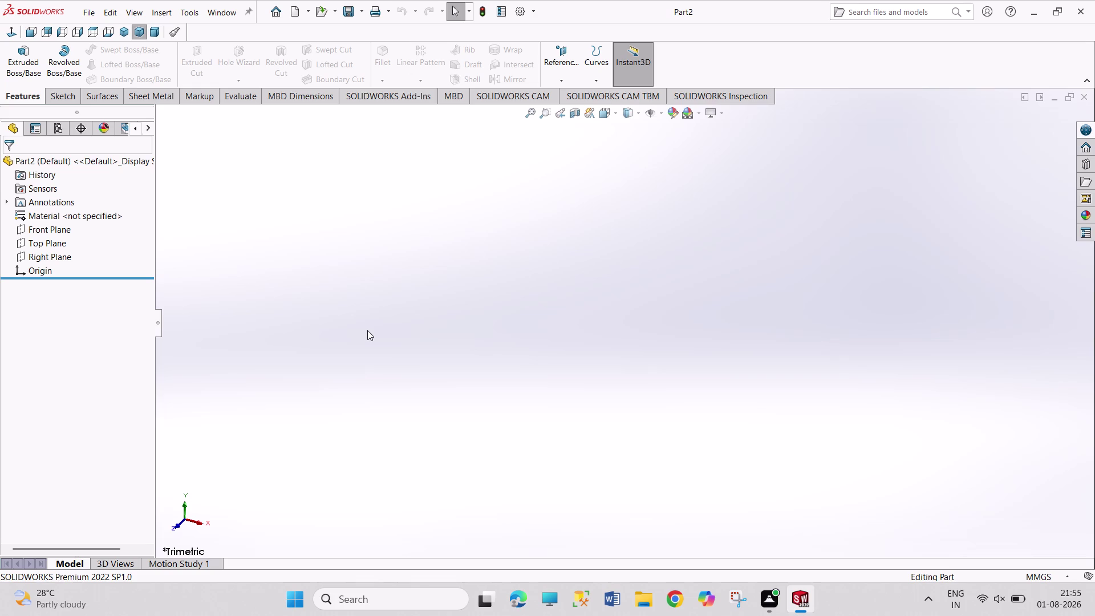
Start a sketch on the Front Plane and draw a centre rectangle at the origin.
click(45, 230)
click(57, 211)
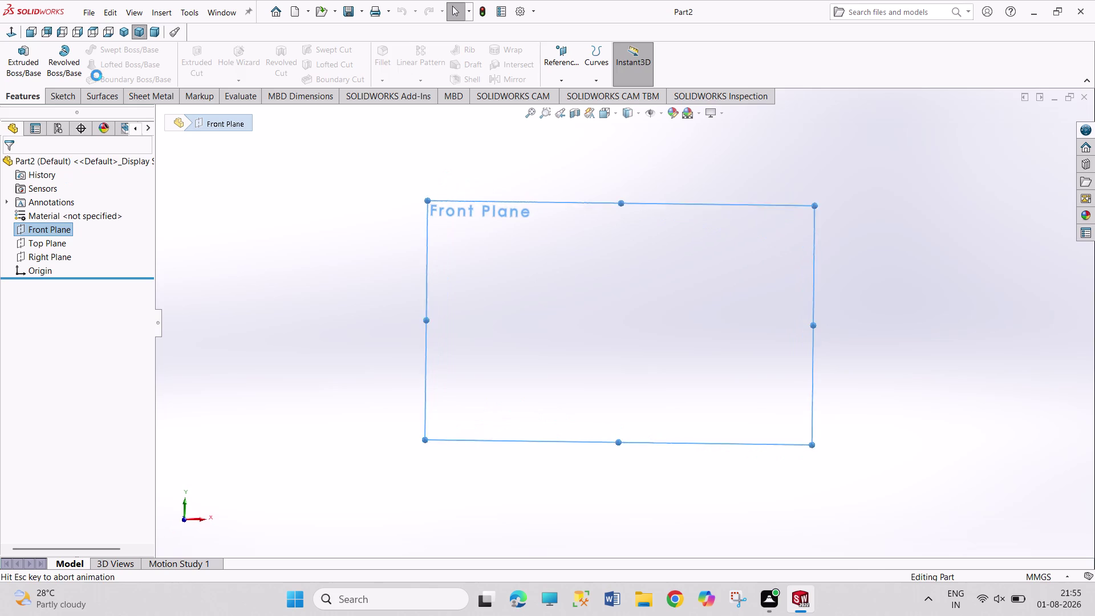
click(105, 65)
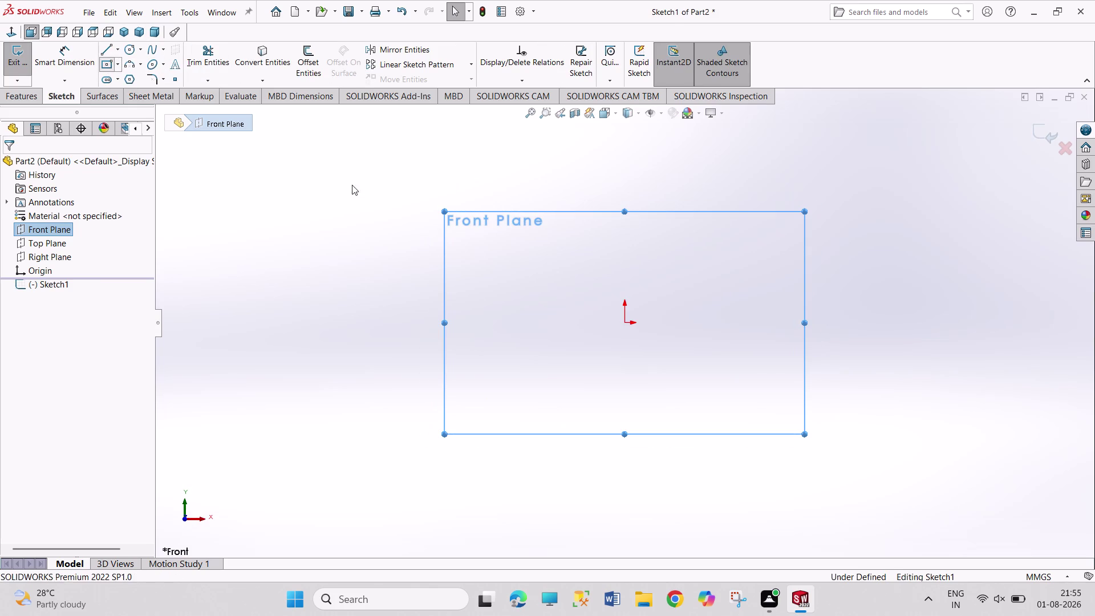
click(623, 319)
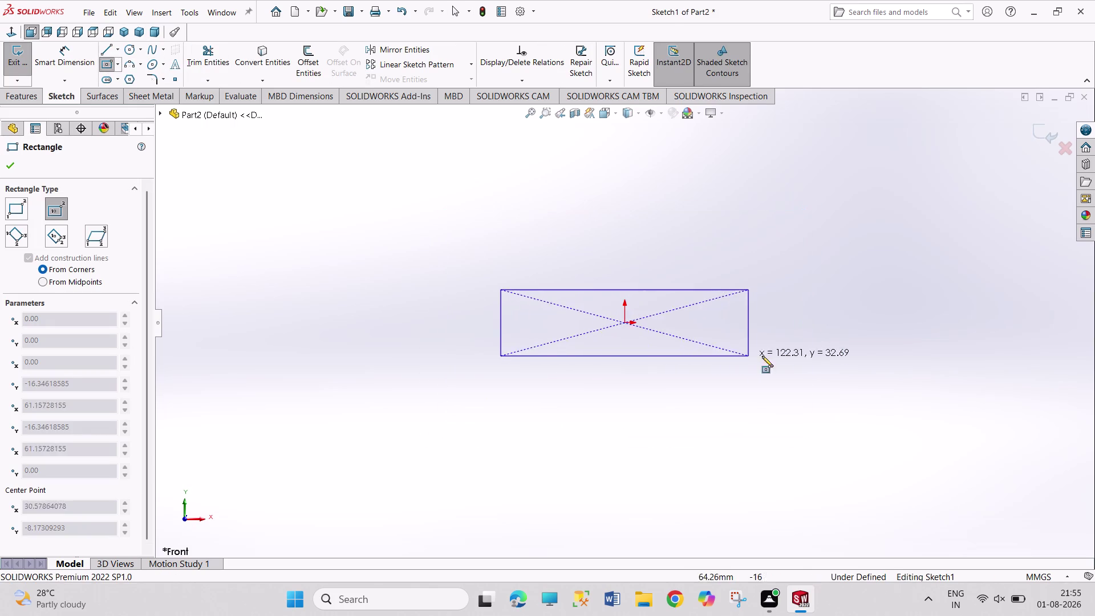
drag(869, 395, 876, 391)
right_drag(960, 316, 843, 150)
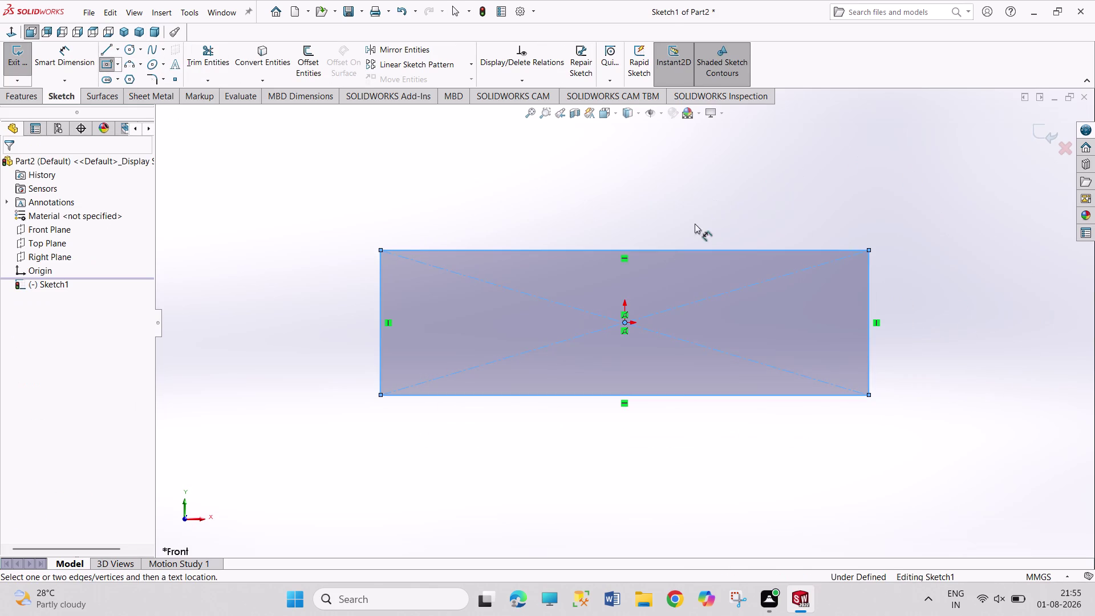
Dimension the rectangle 580 wide and 80 high.
drag(694, 248, 690, 229)
click(686, 202)
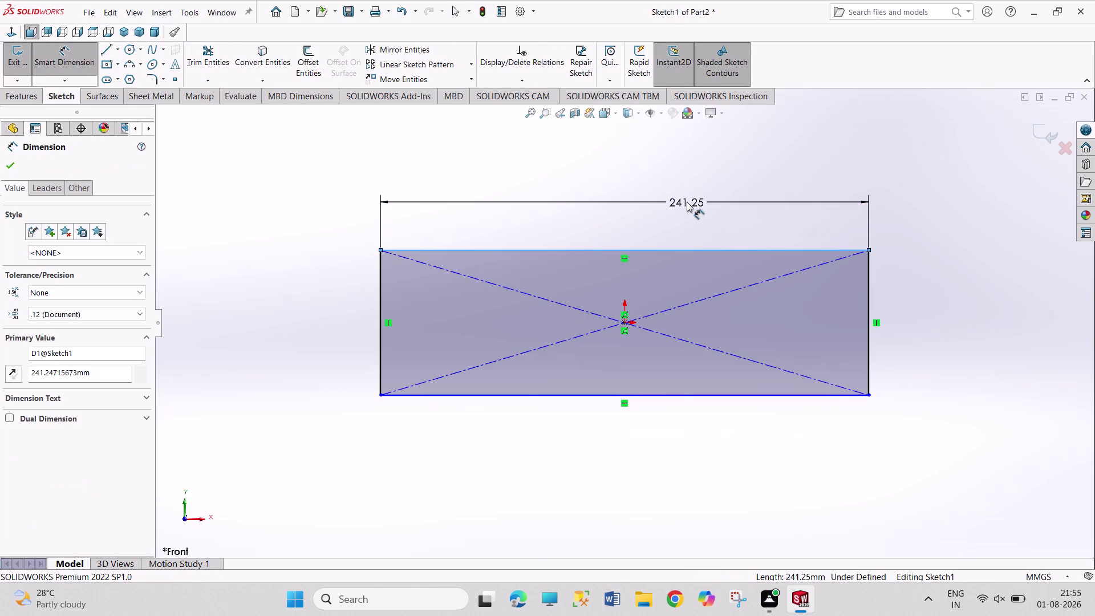
text(580)
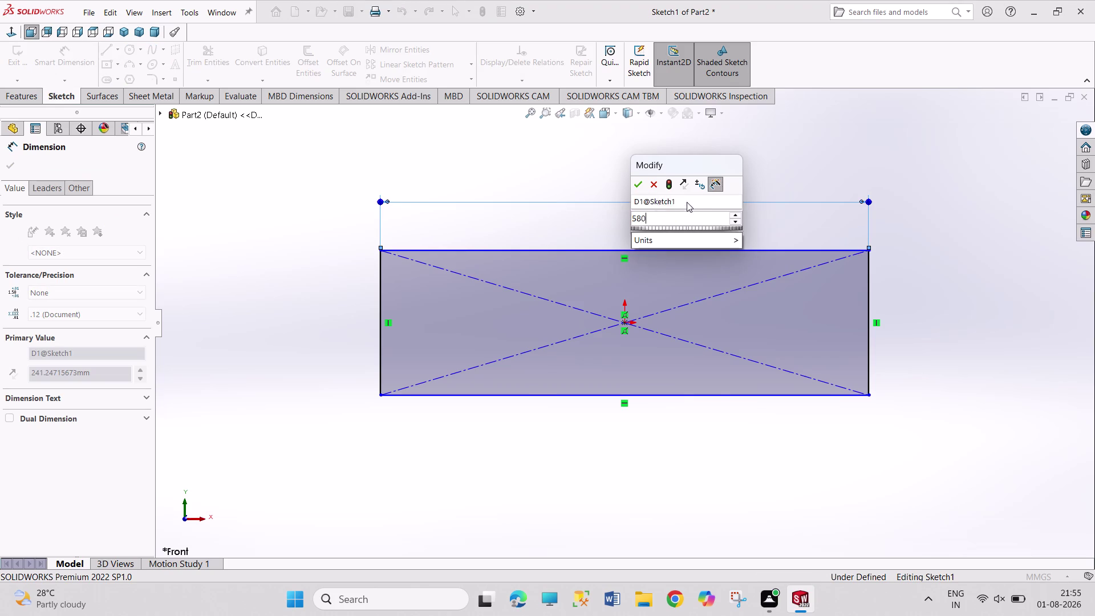
key(Return)
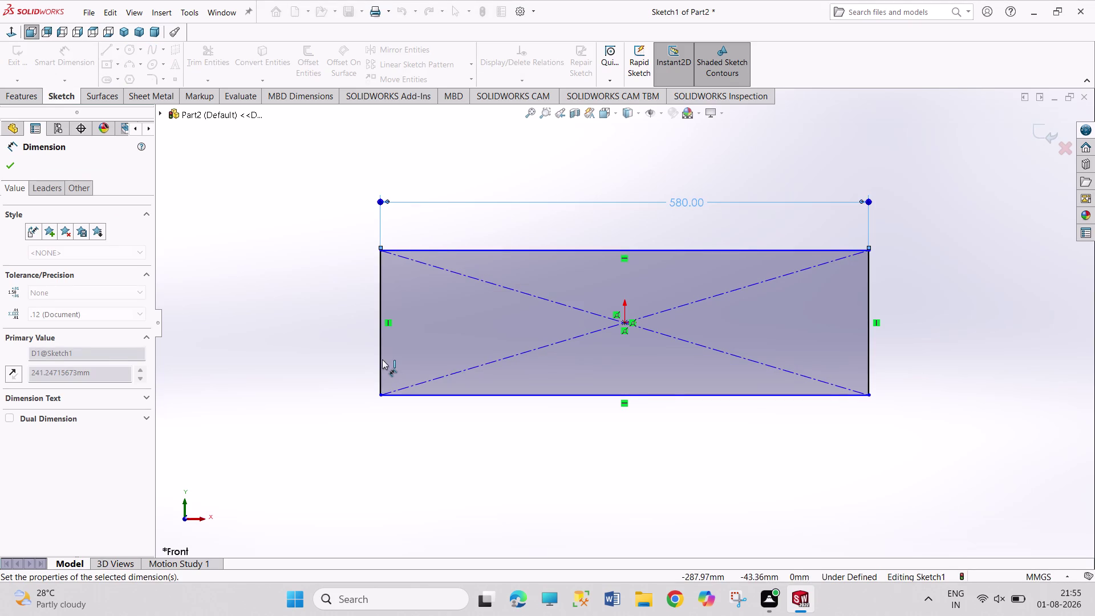
click(382, 359)
click(328, 340)
text(8)
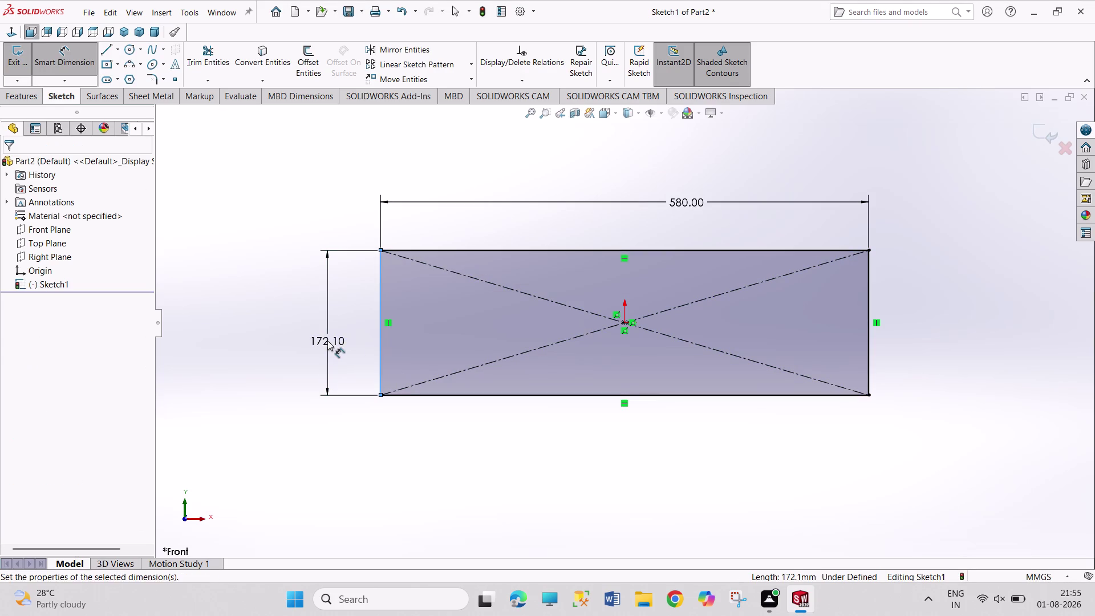
text(0)
key(Return)
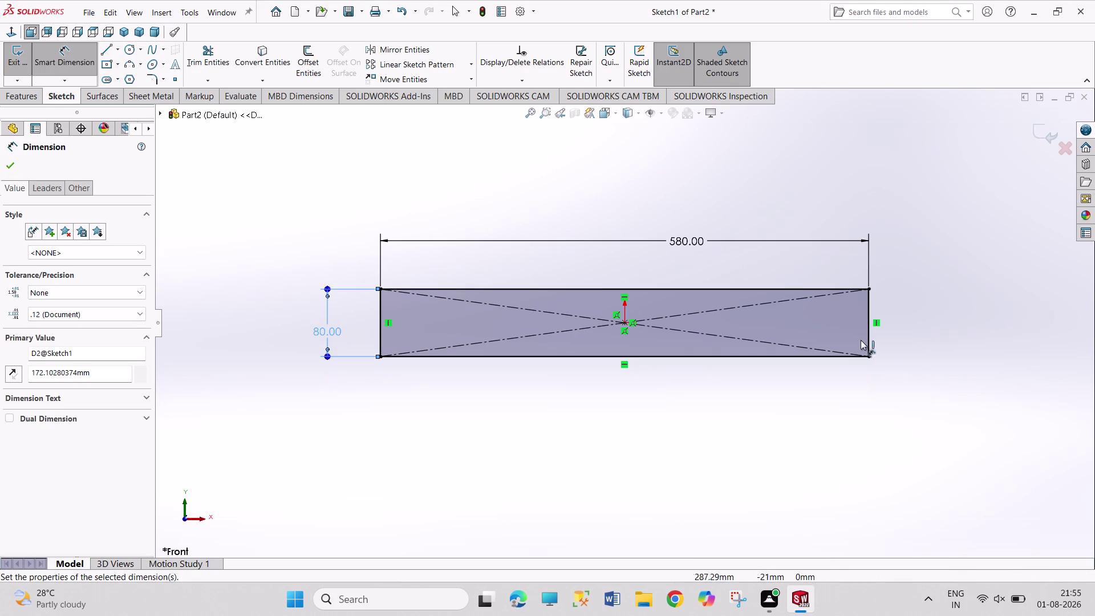
Delete the redundant right-side height dimension.
click(867, 340)
click(919, 326)
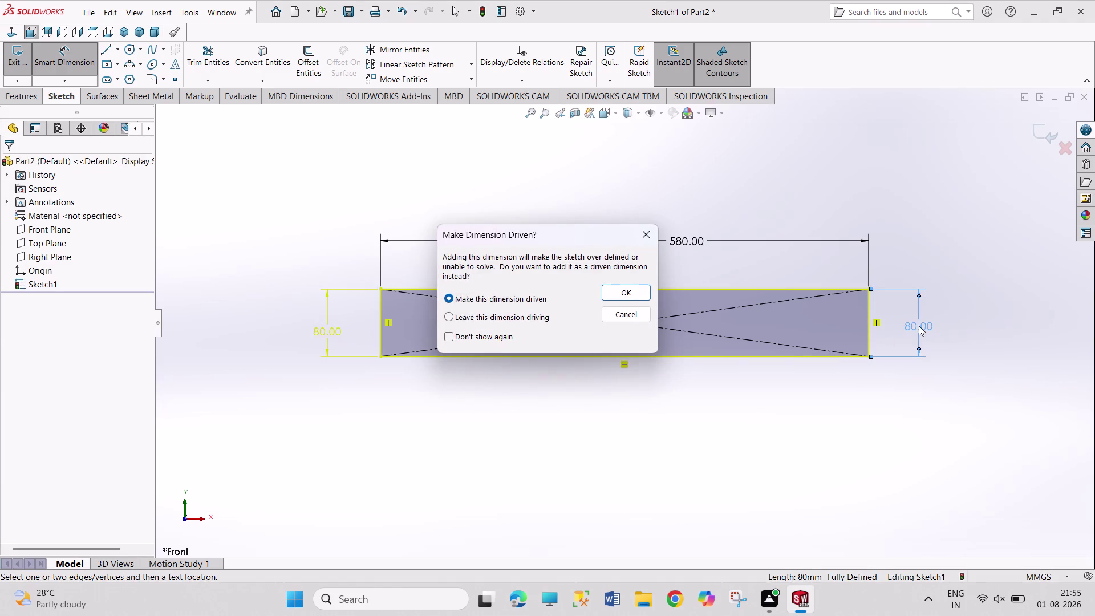
click(645, 239)
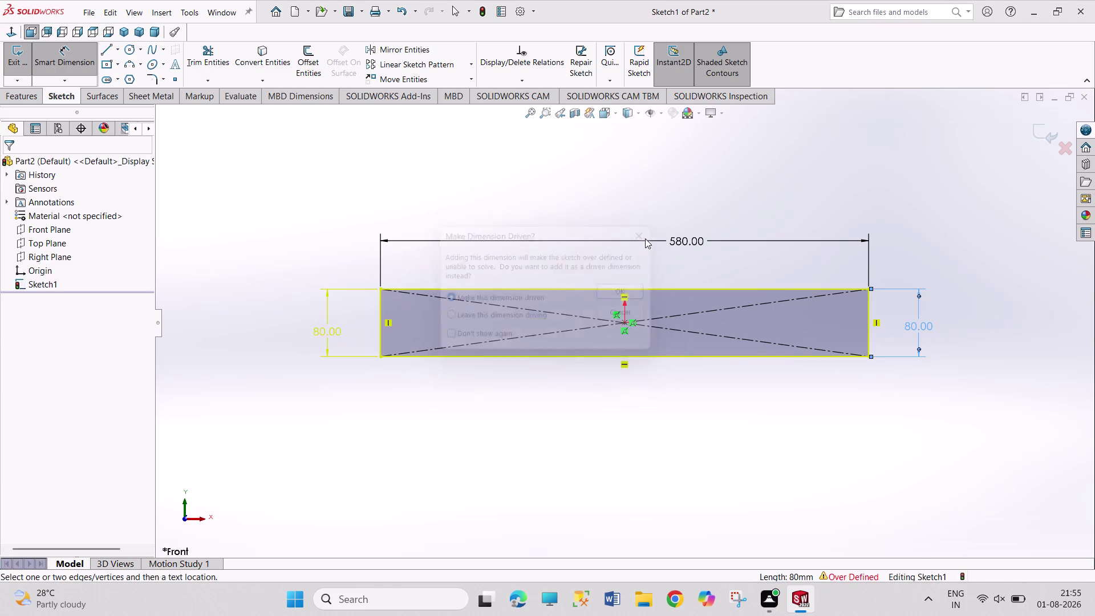
right_click(658, 193)
click(673, 226)
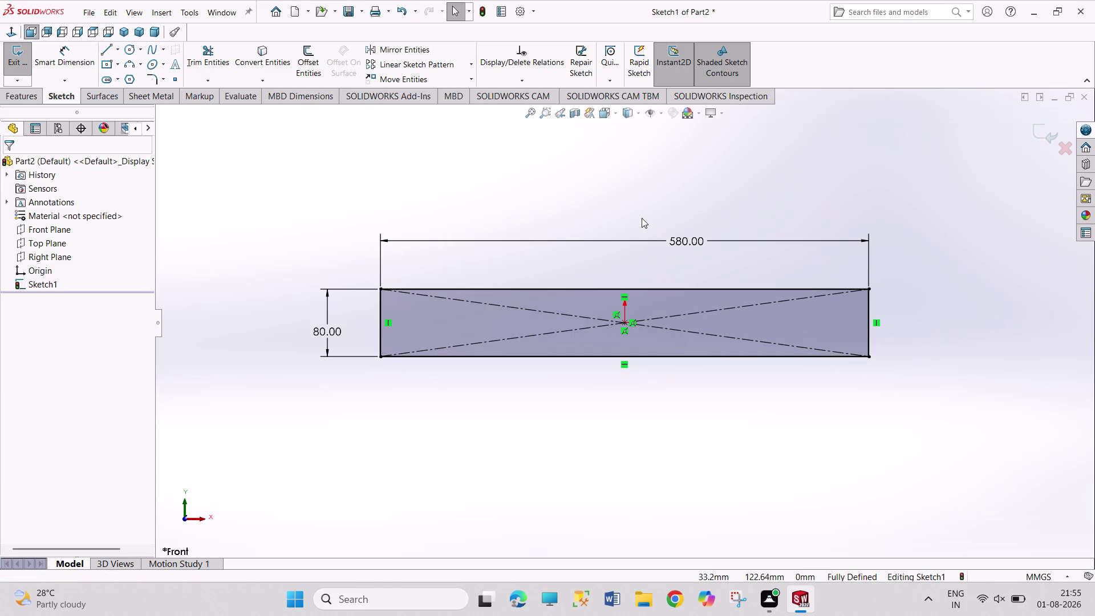
drag(129, 53, 132, 64)
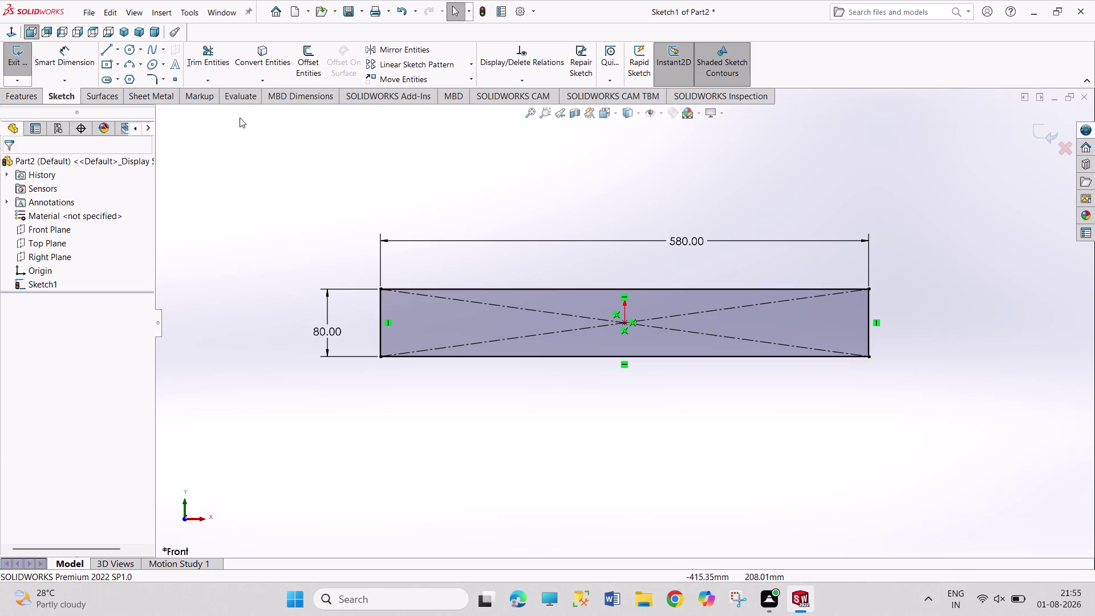
click(130, 50)
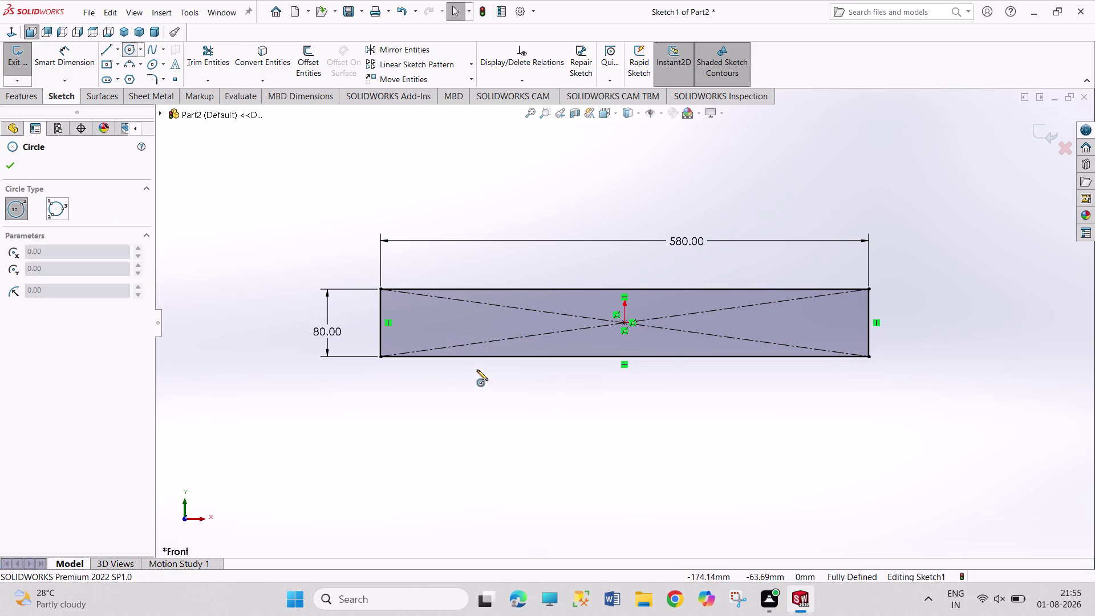
Draw a circle near the left end, its centre 20 mm above the bottom edge.
click(419, 332)
click(430, 339)
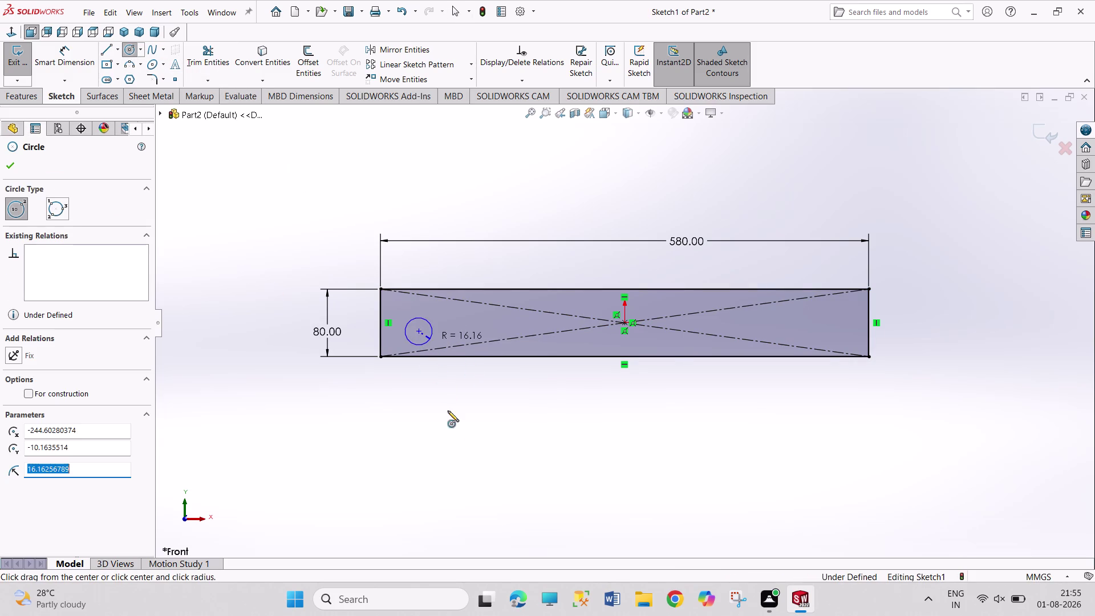
right_drag(455, 455, 461, 323)
click(419, 332)
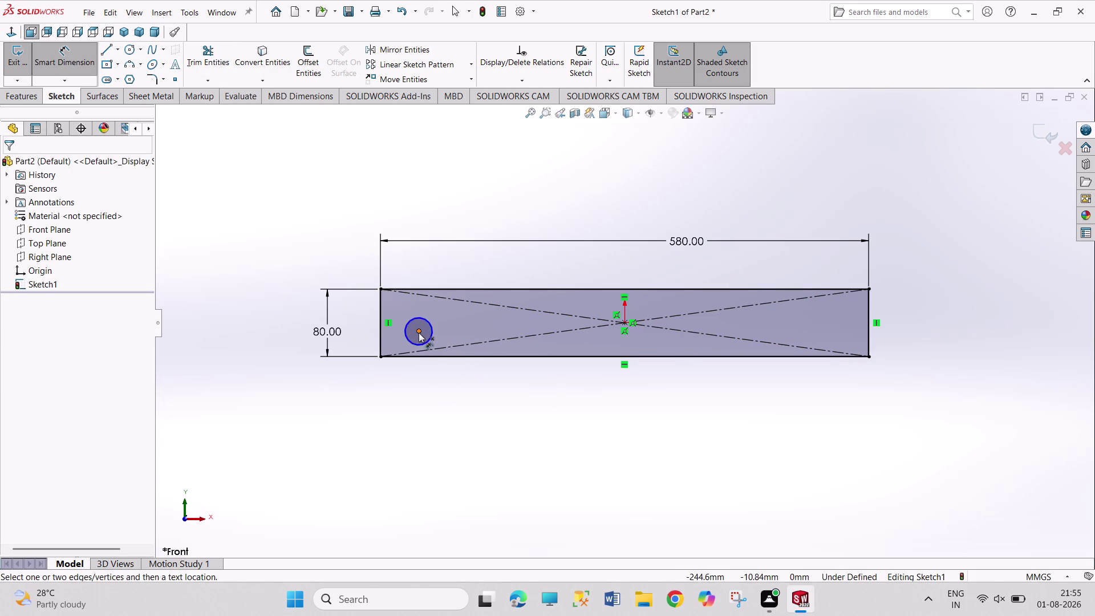
click(422, 355)
click(358, 342)
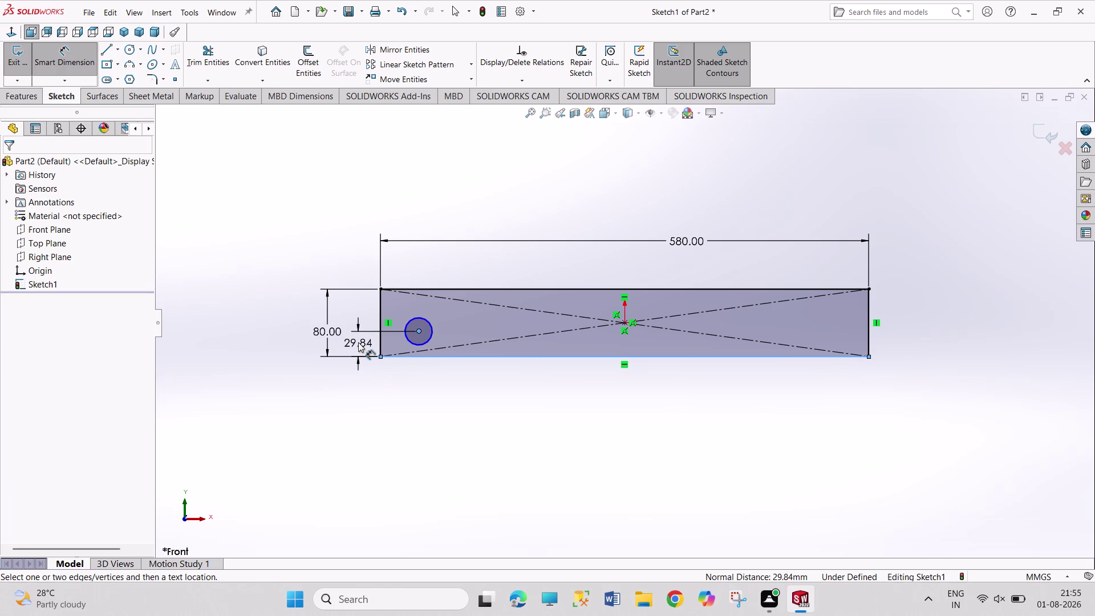
text(20)
key(Return)
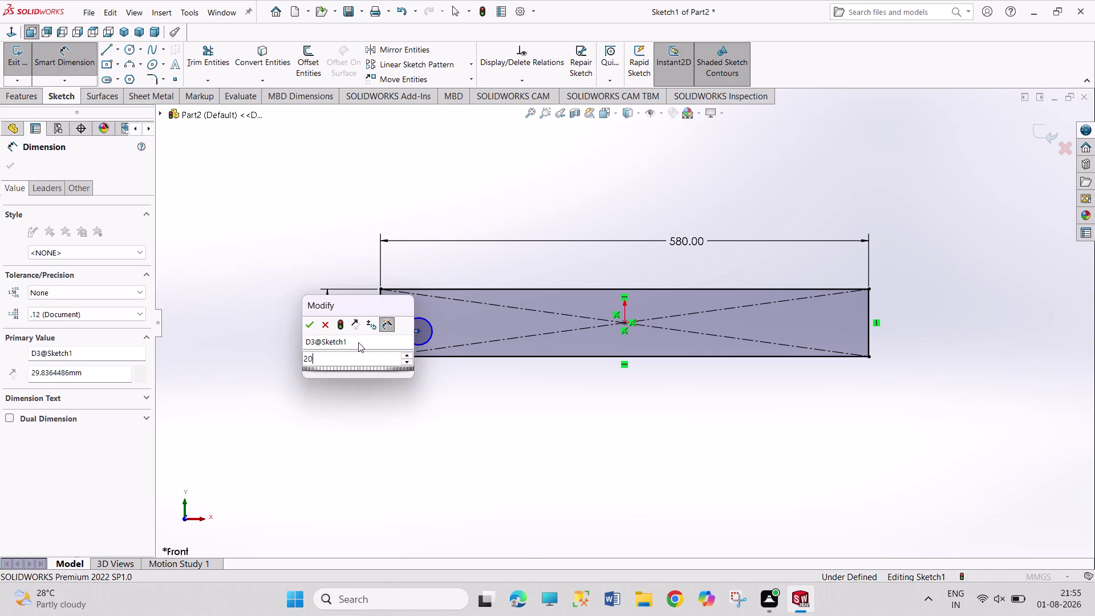
Dimension the circle centre 50 mm from the rectangle's left edge.
click(382, 346)
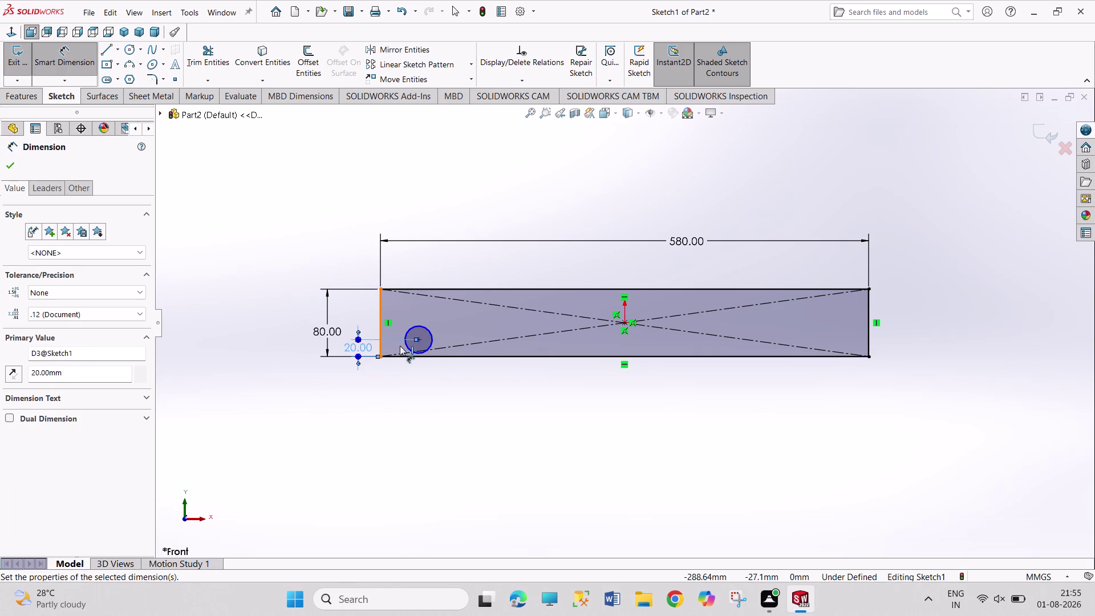
click(417, 339)
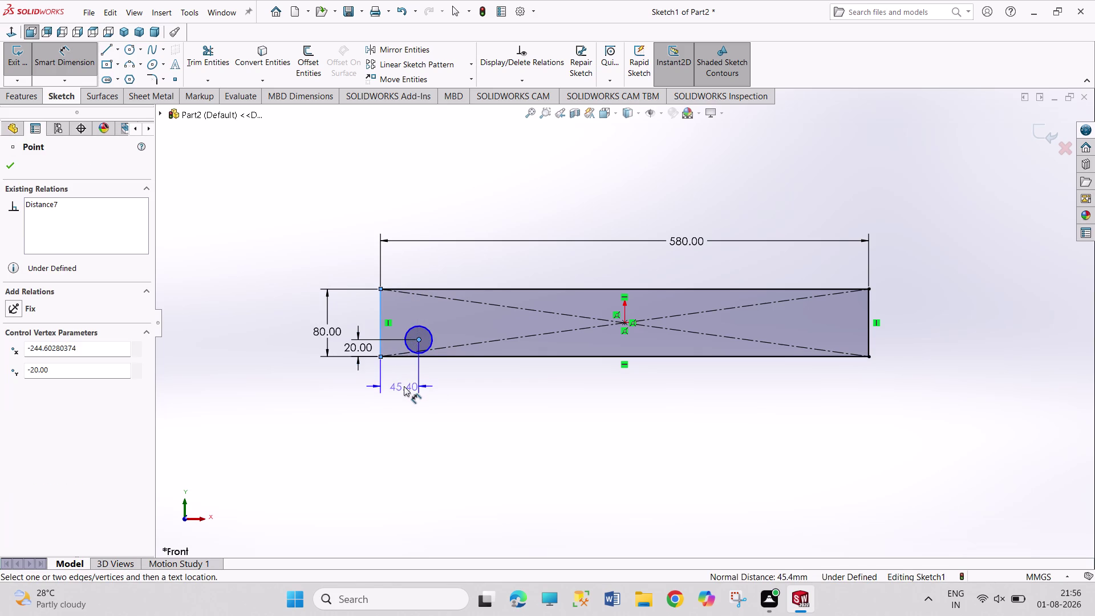
click(404, 386)
text(50)
key(Return)
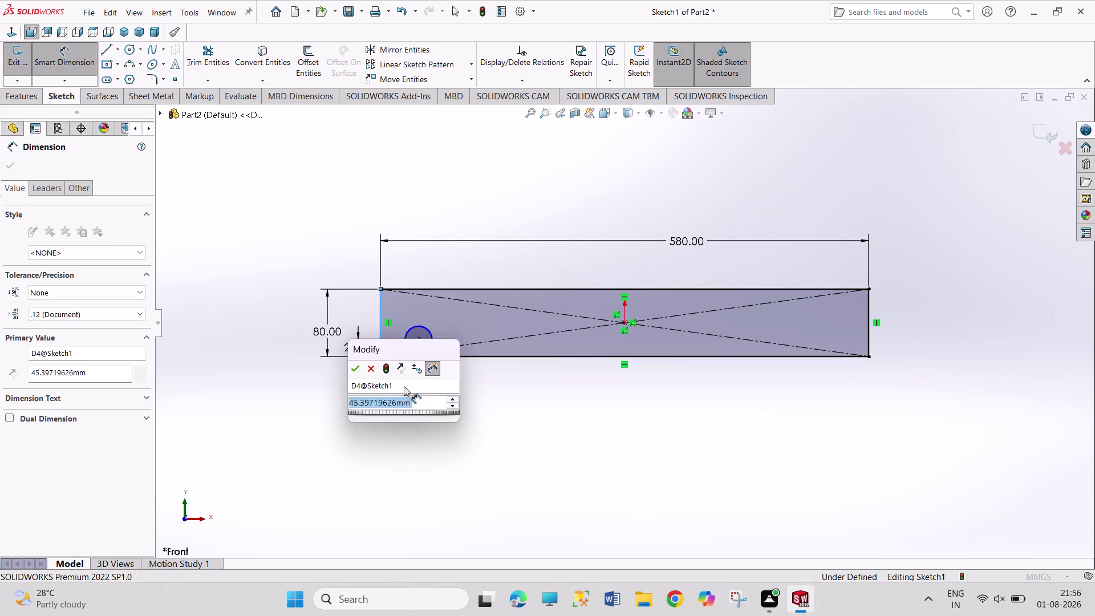
right_click(543, 463)
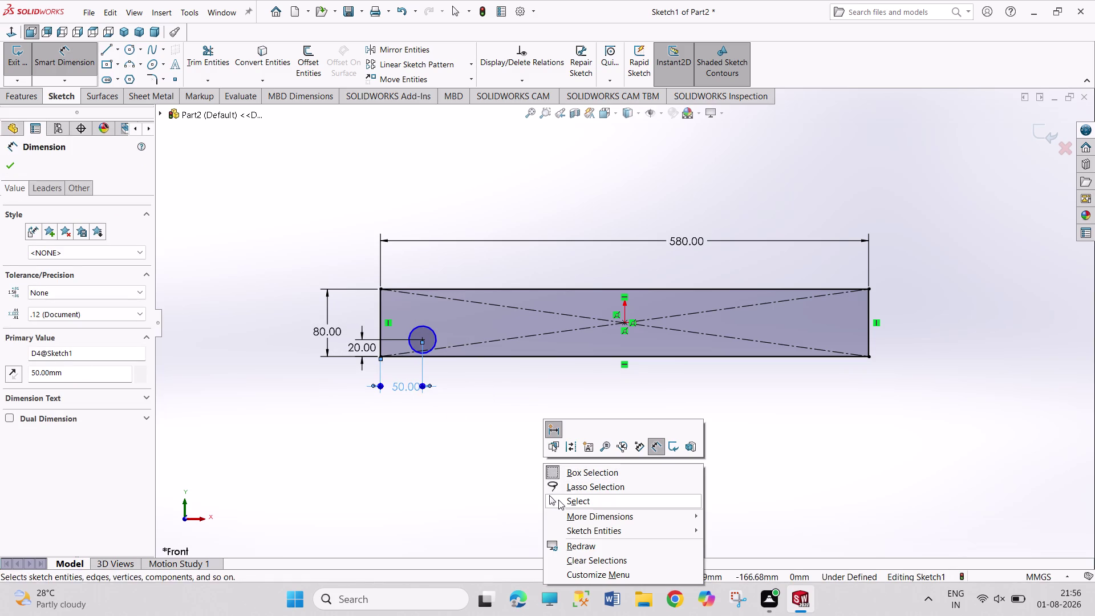
click(559, 500)
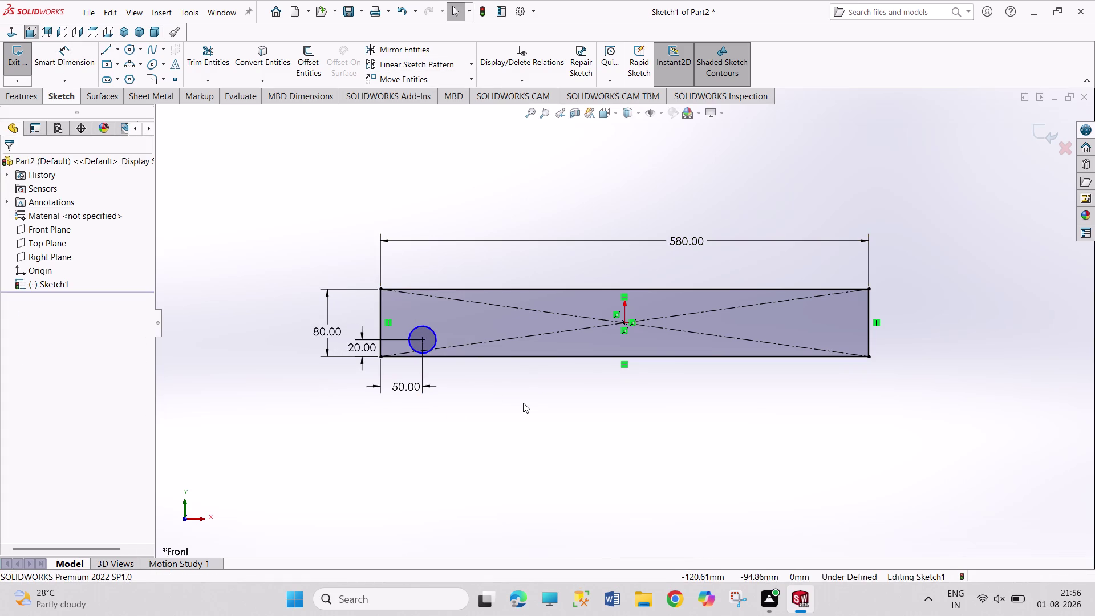
Set the circle's diameter to 25.2 mm.
right_drag(496, 410, 497, 313)
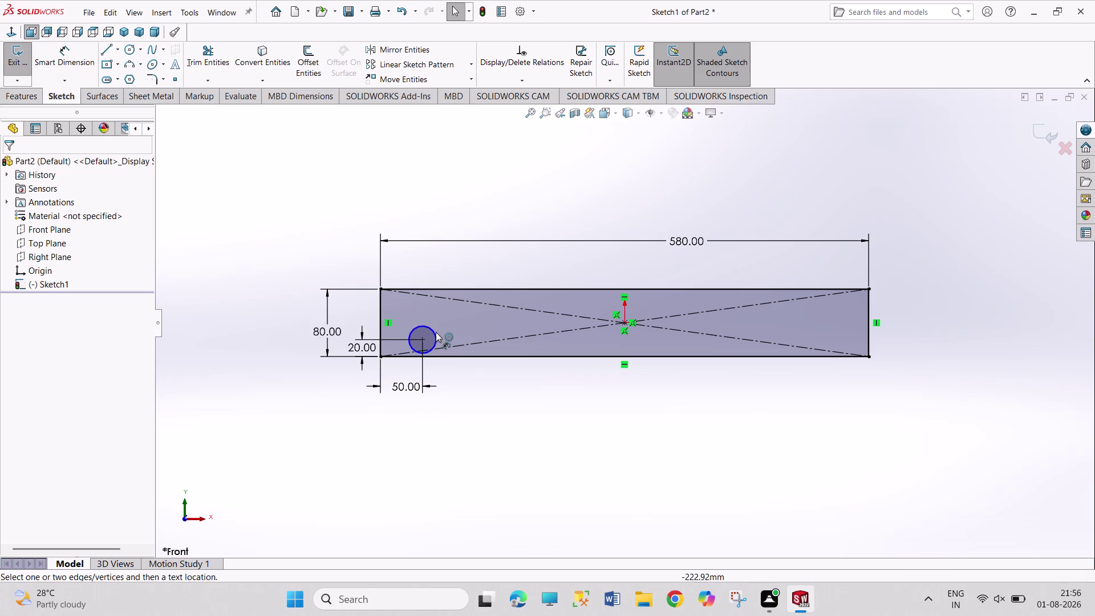
click(436, 332)
click(457, 261)
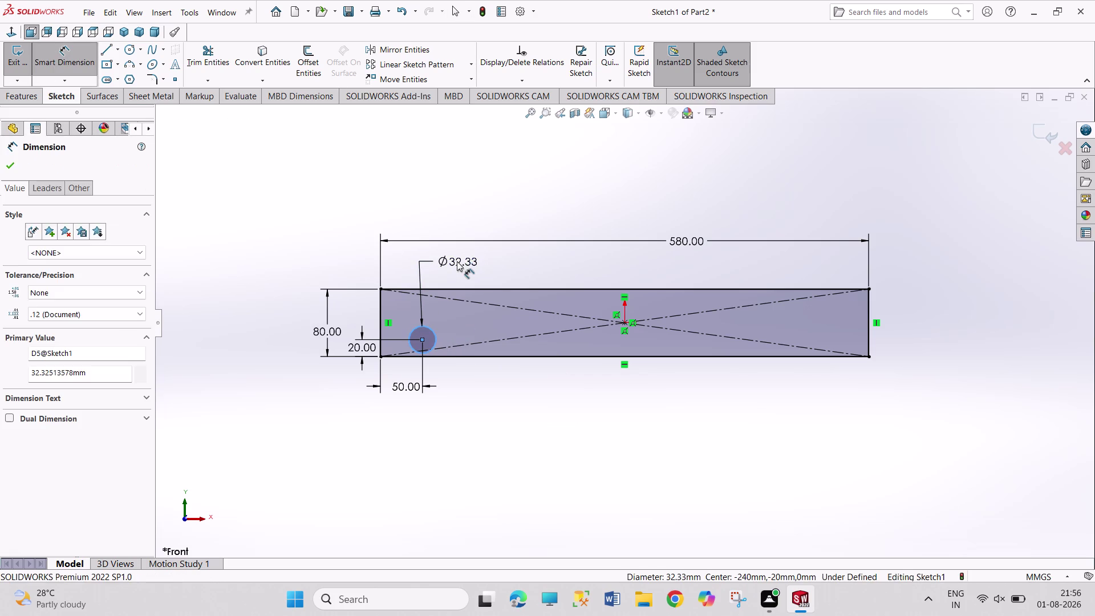
text(25.2)
key(Return)
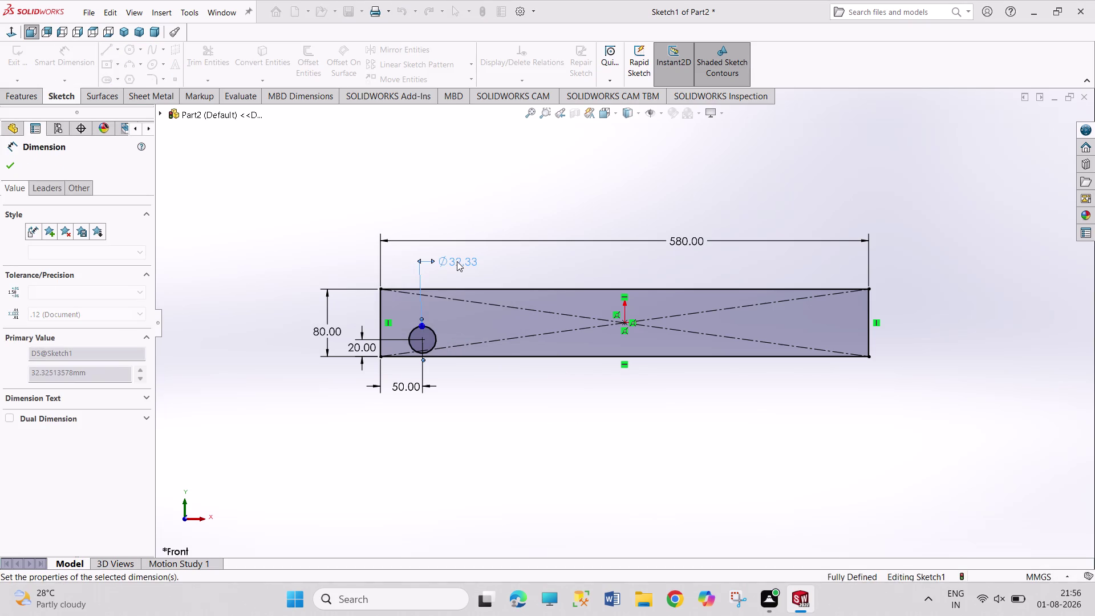
right_click(532, 452)
click(557, 491)
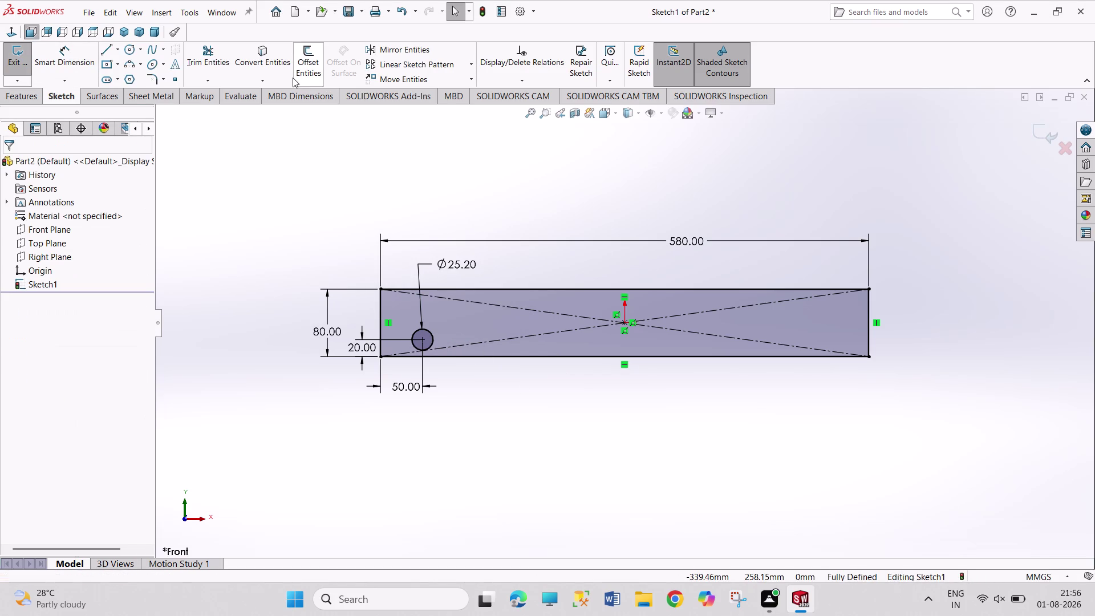
click(446, 62)
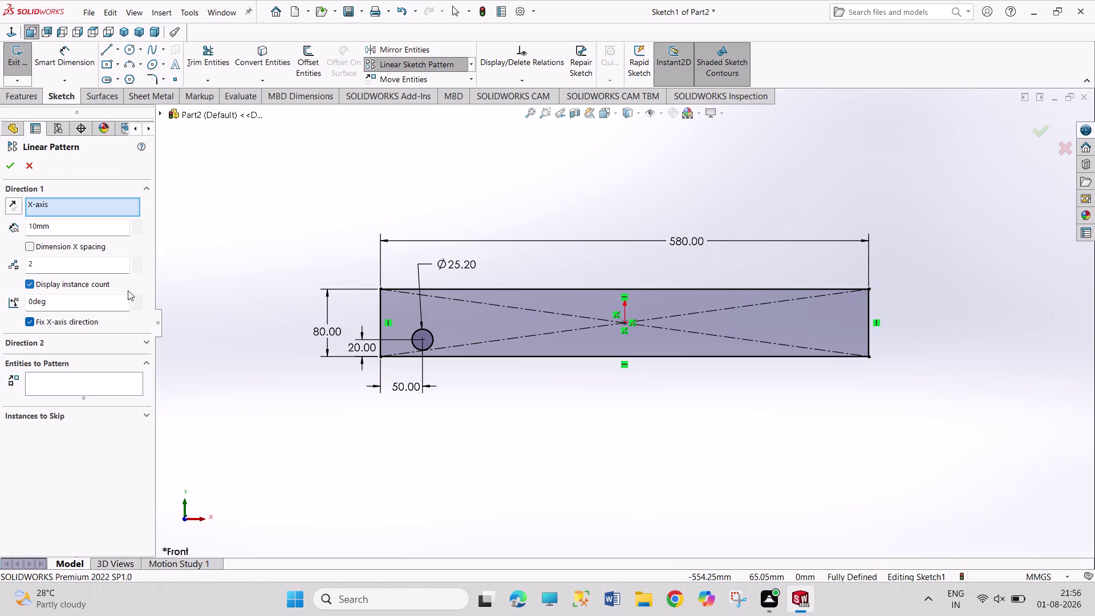
Set the linear pattern to 5 instances along the bottom edge, 120 mm apart.
drag(45, 263, 16, 268)
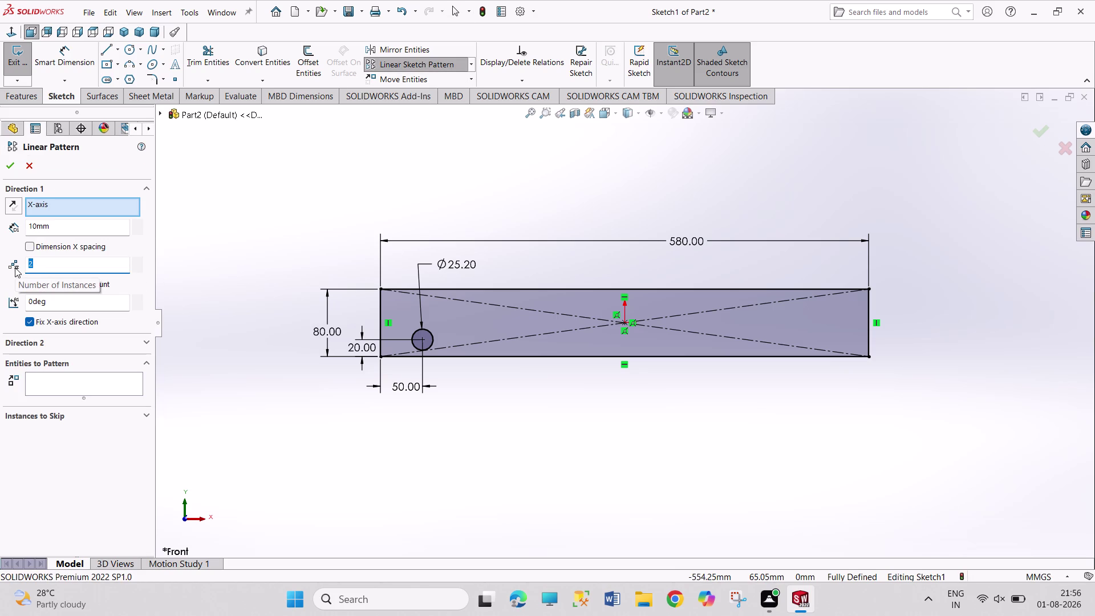
key(5)
key(Return)
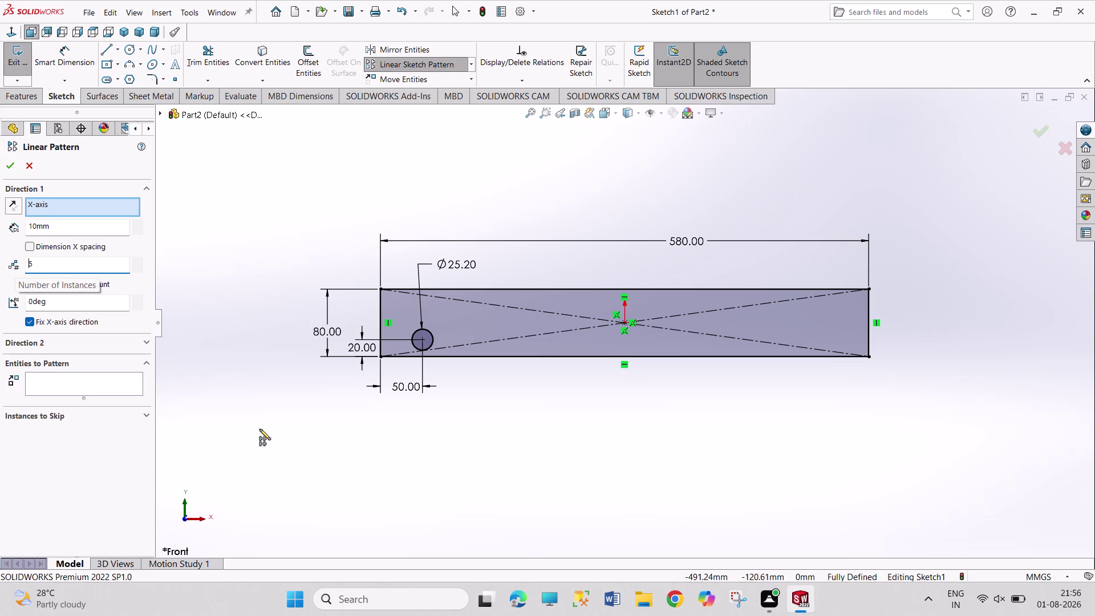
click(473, 358)
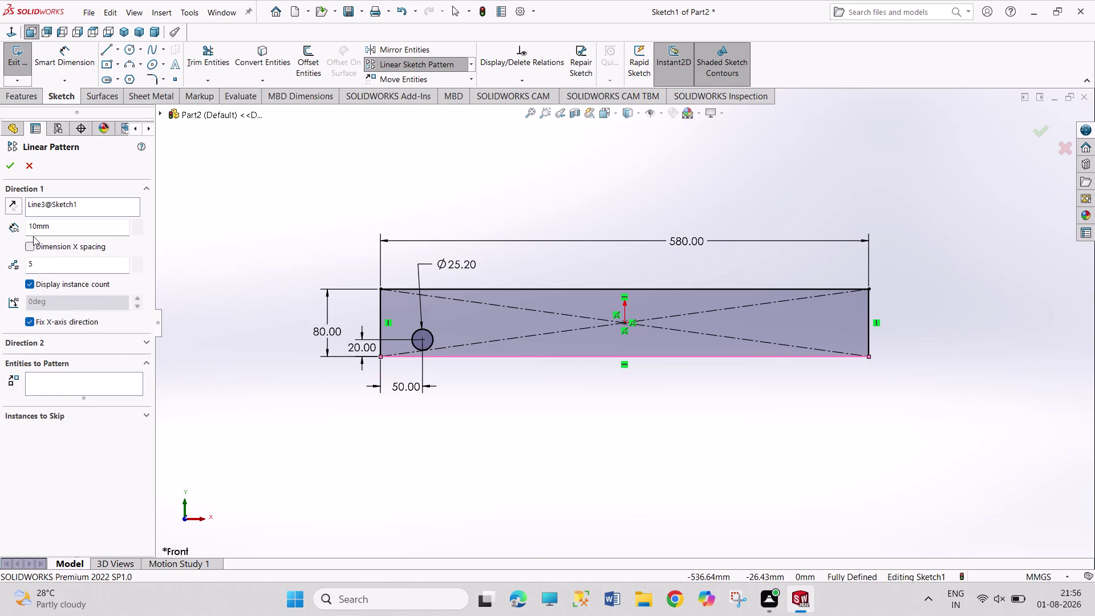
drag(38, 228, 21, 224)
text(12)
text(0)
key(Return)
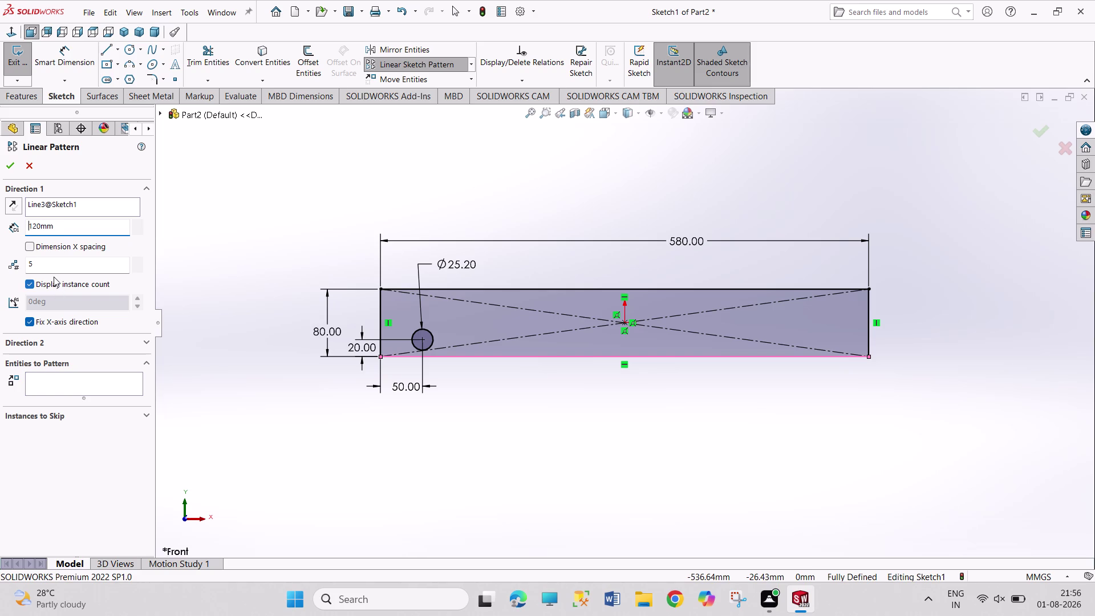
Choose the hole circle as the pattern entity and accept the pattern.
click(29, 248)
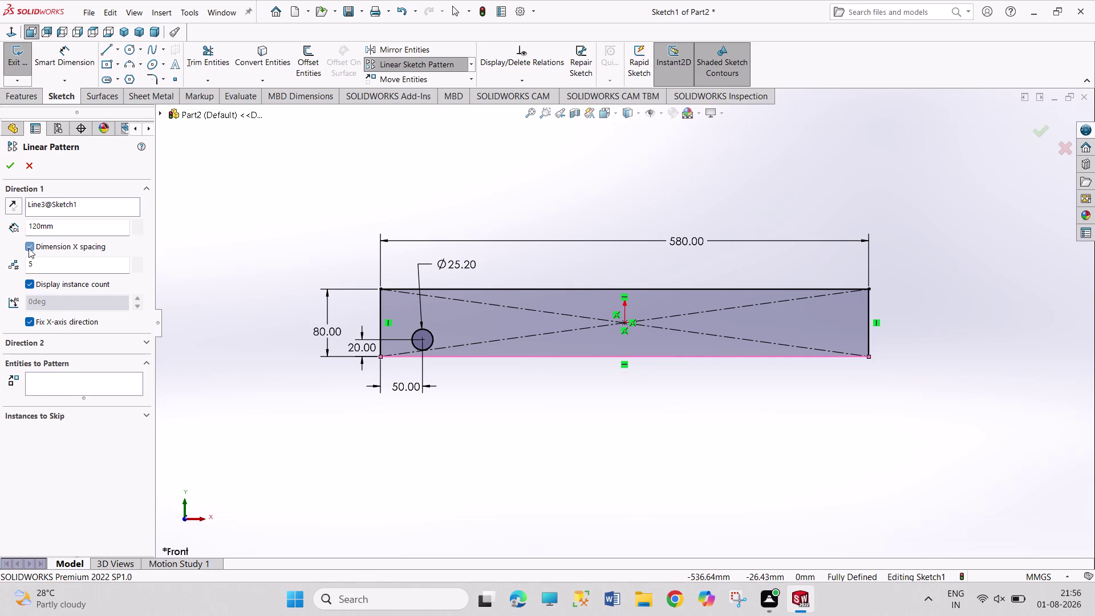
click(28, 248)
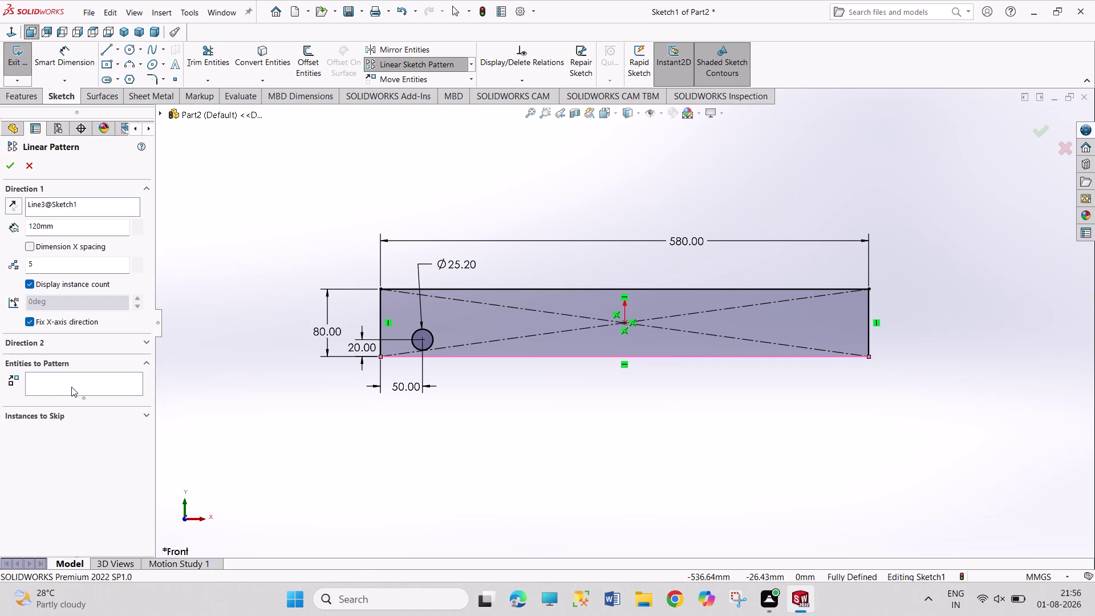
click(71, 387)
click(435, 334)
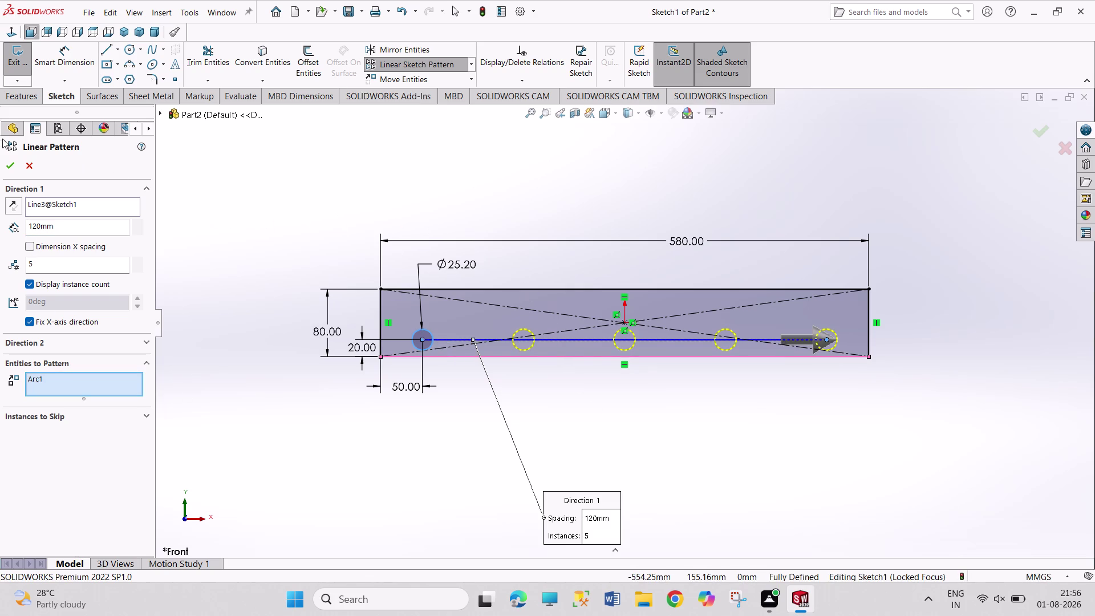
click(14, 165)
click(226, 261)
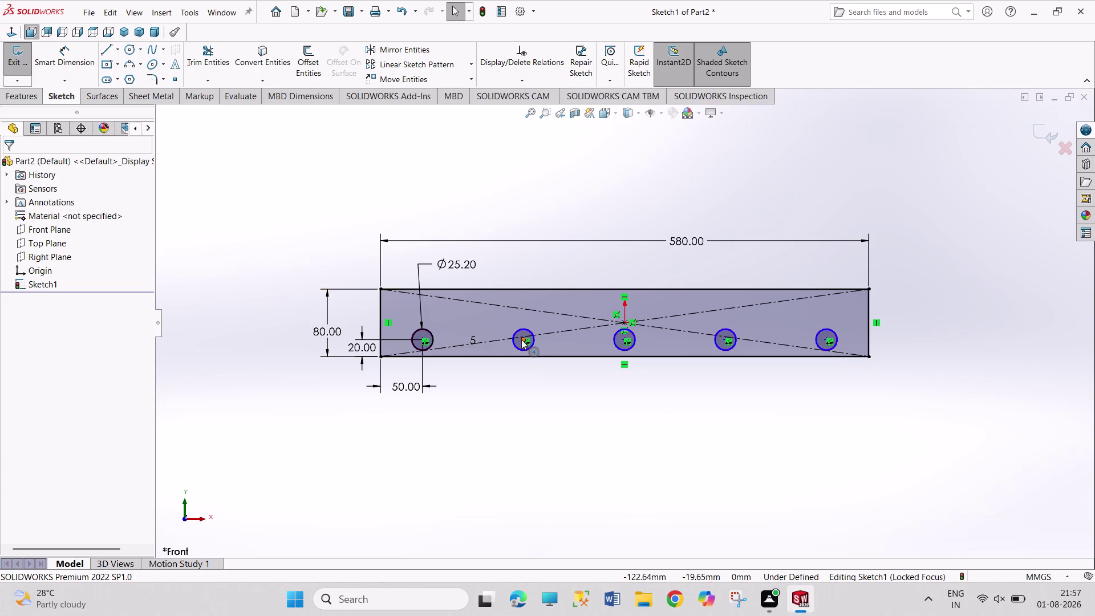
Undo the accidental drag of the patterned circles.
drag(521, 339, 537, 315)
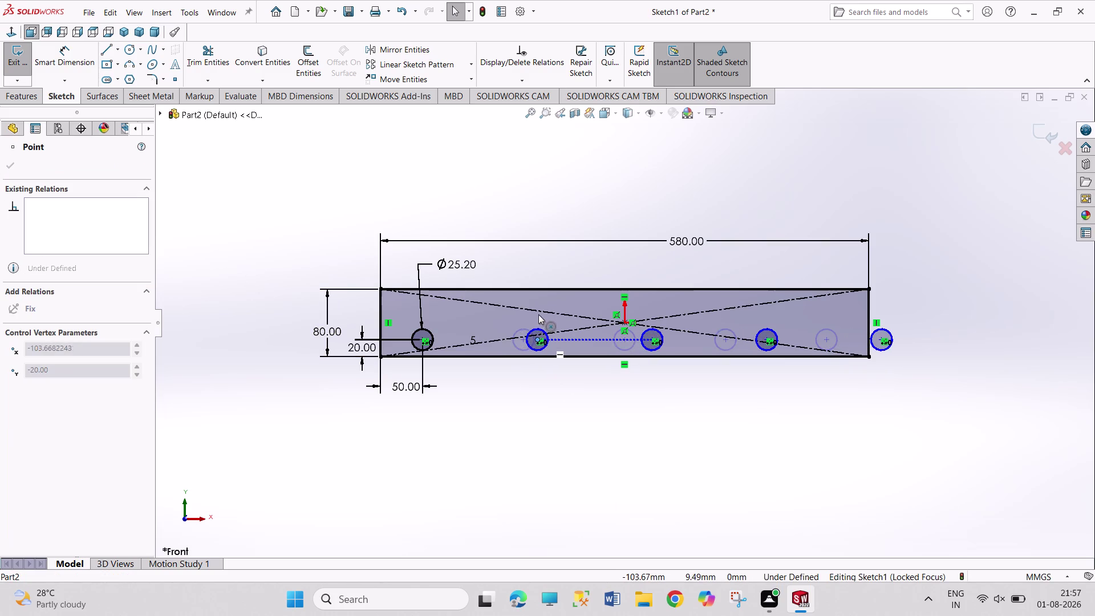
drag(537, 315, 541, 312)
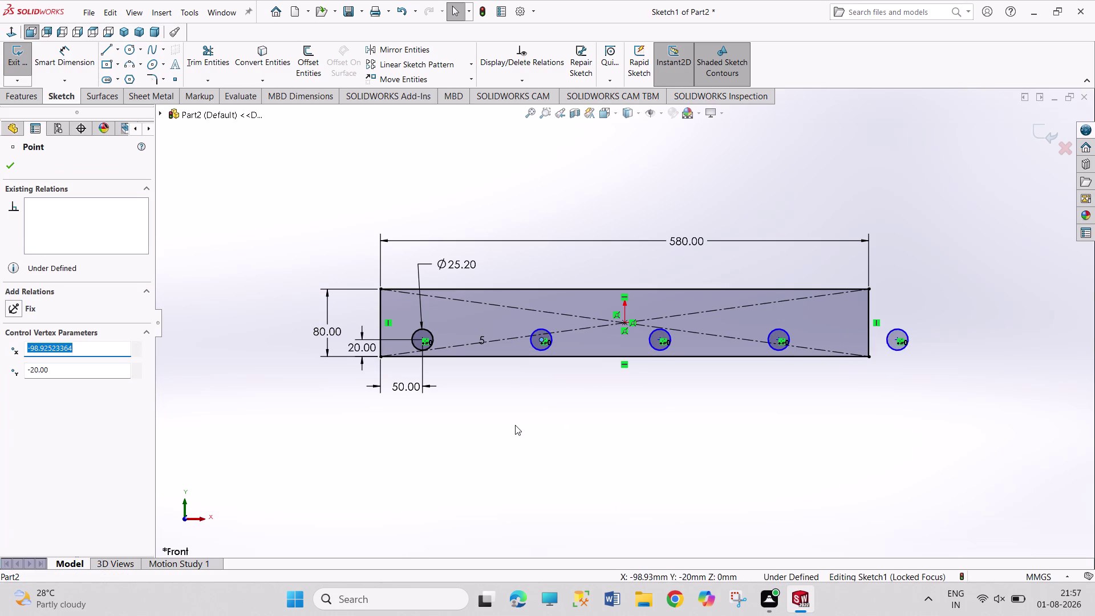
key(ctrl+z)
Add a 120 mm dimension between the first two hole centres and exit the sketch.
right_drag(510, 453, 482, 273)
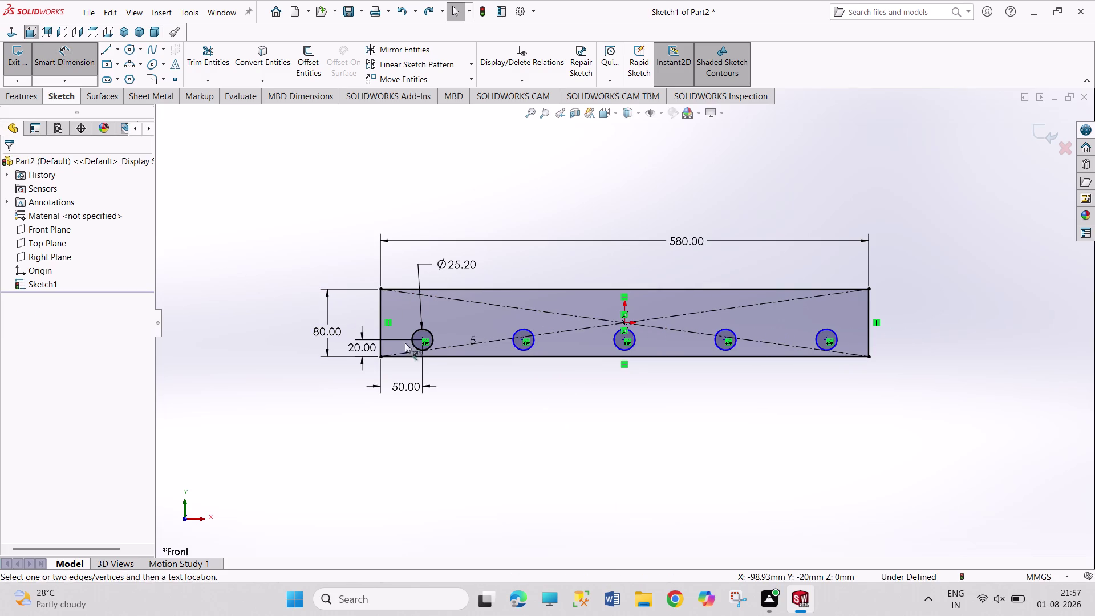
click(420, 341)
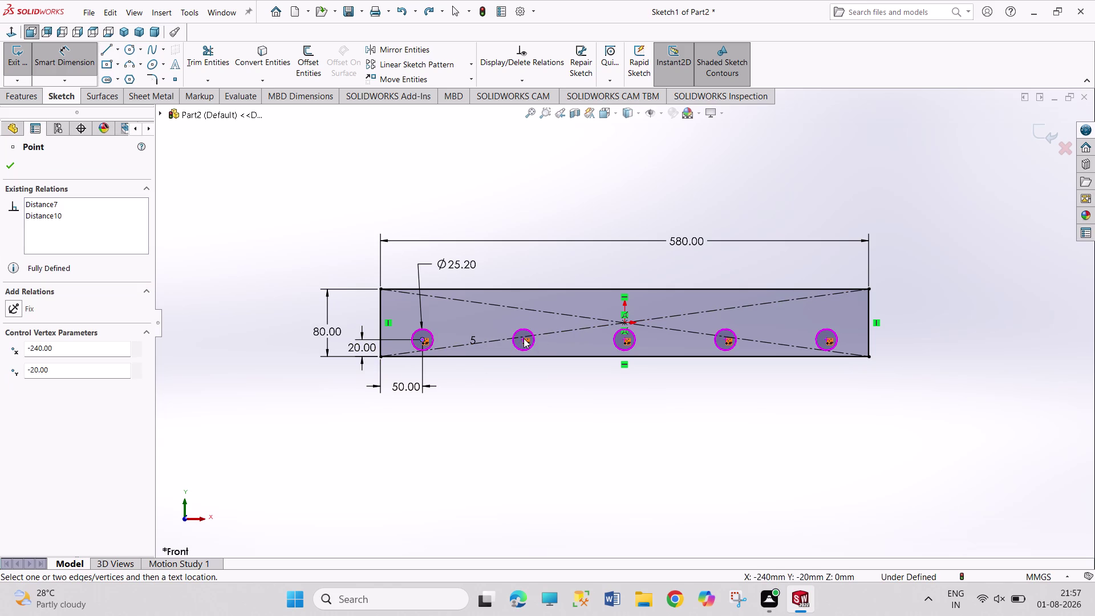
click(522, 339)
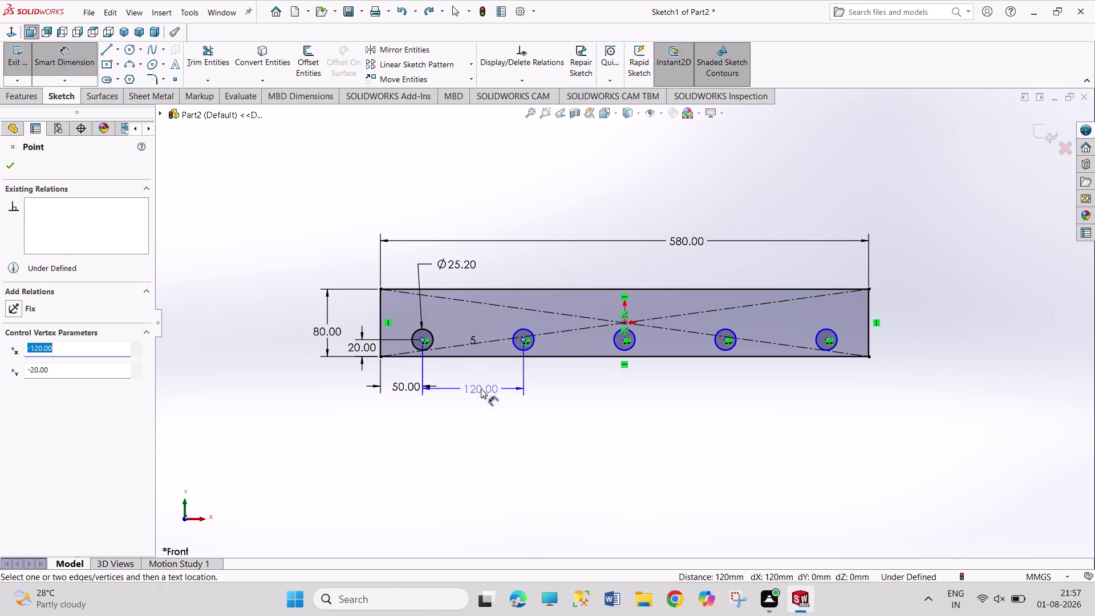
click(481, 388)
right_click(574, 452)
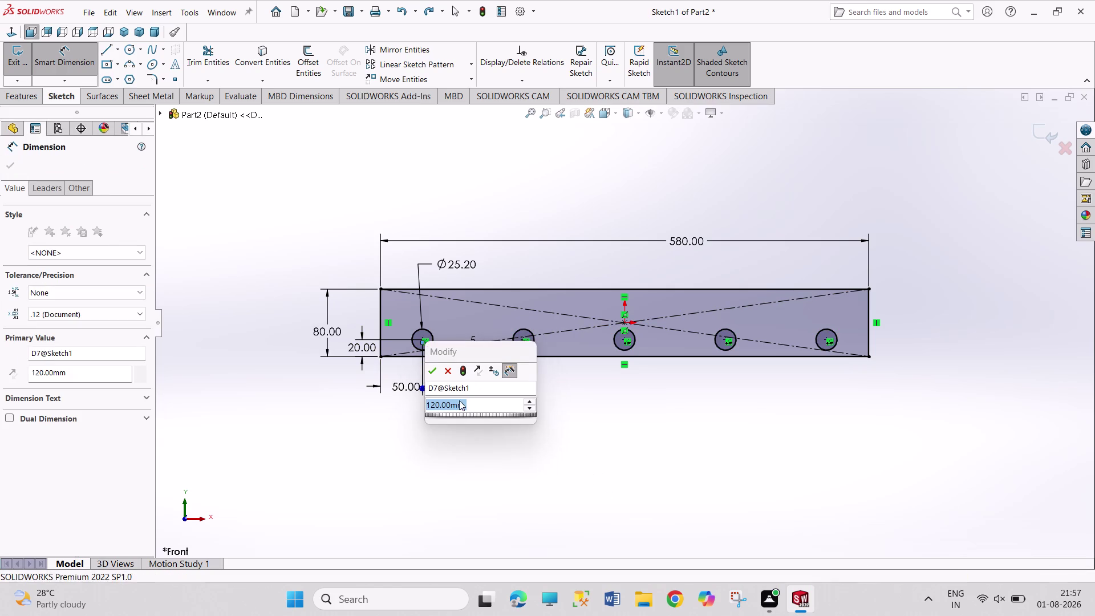
click(433, 365)
right_click(442, 435)
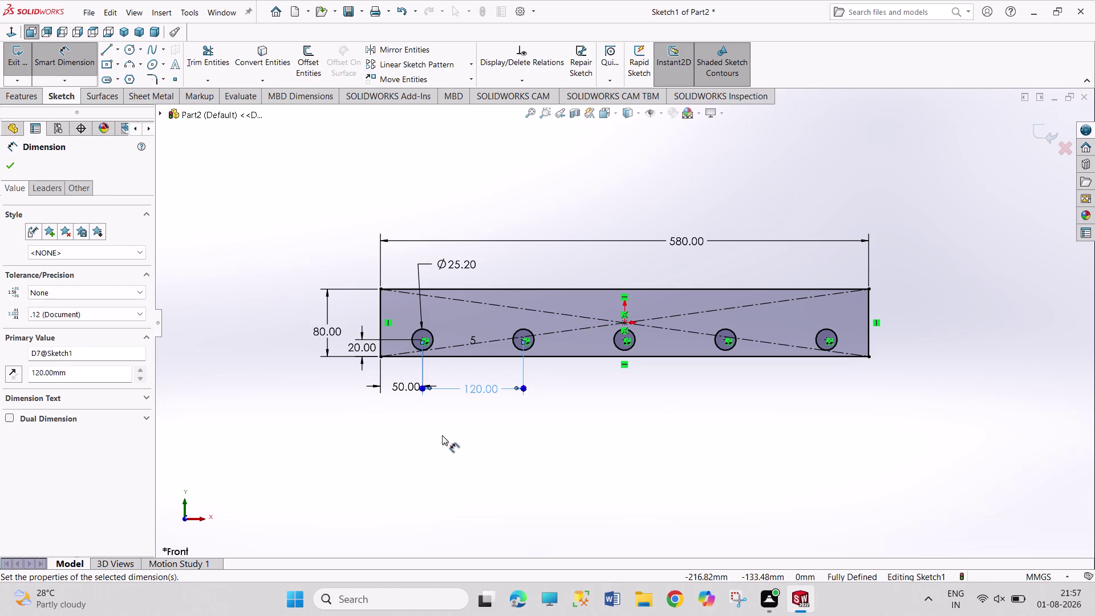
click(460, 472)
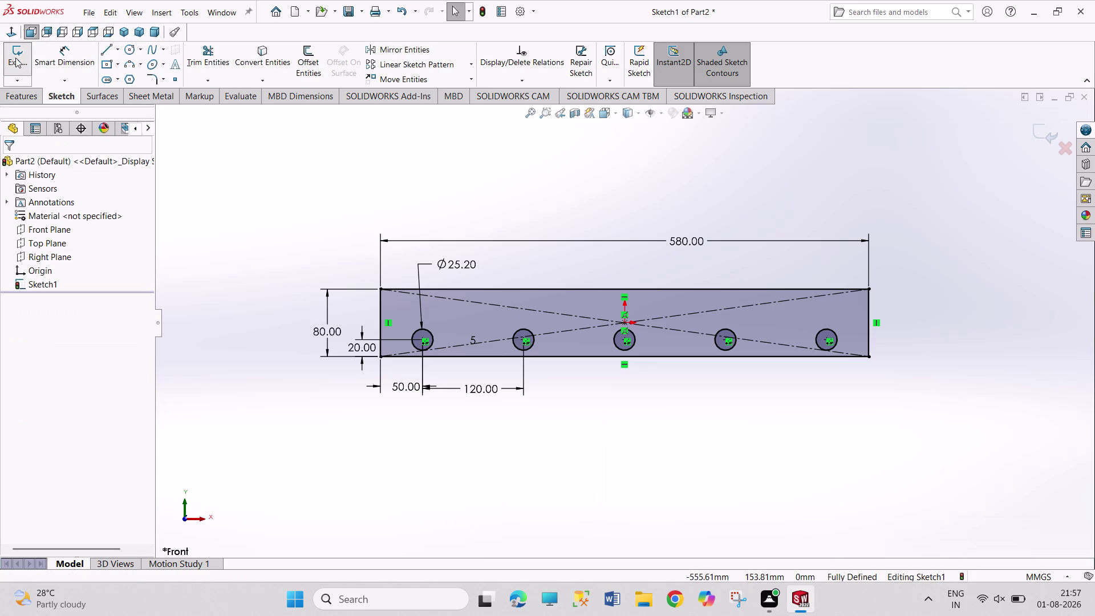
click(15, 57)
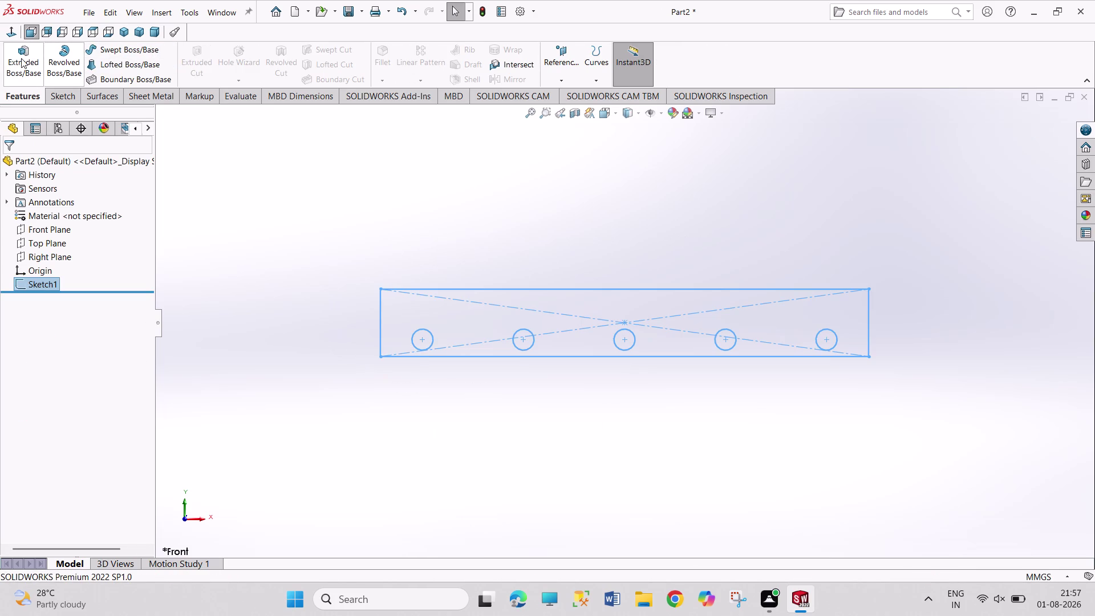
Extrude the sketch 16 mm blind as Boss-Extrude1.
click(21, 58)
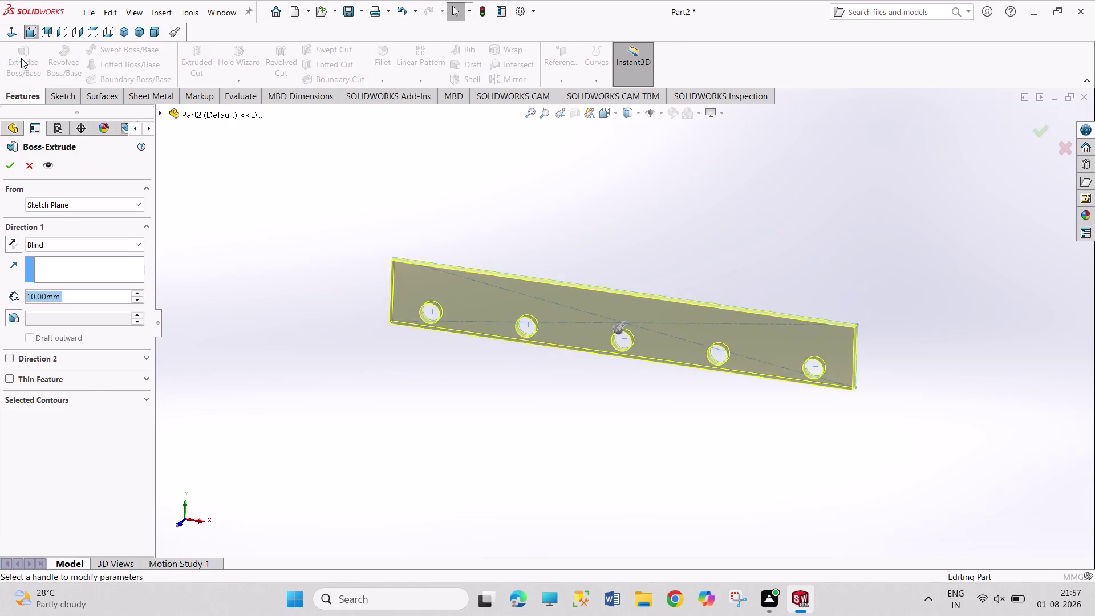
text(16)
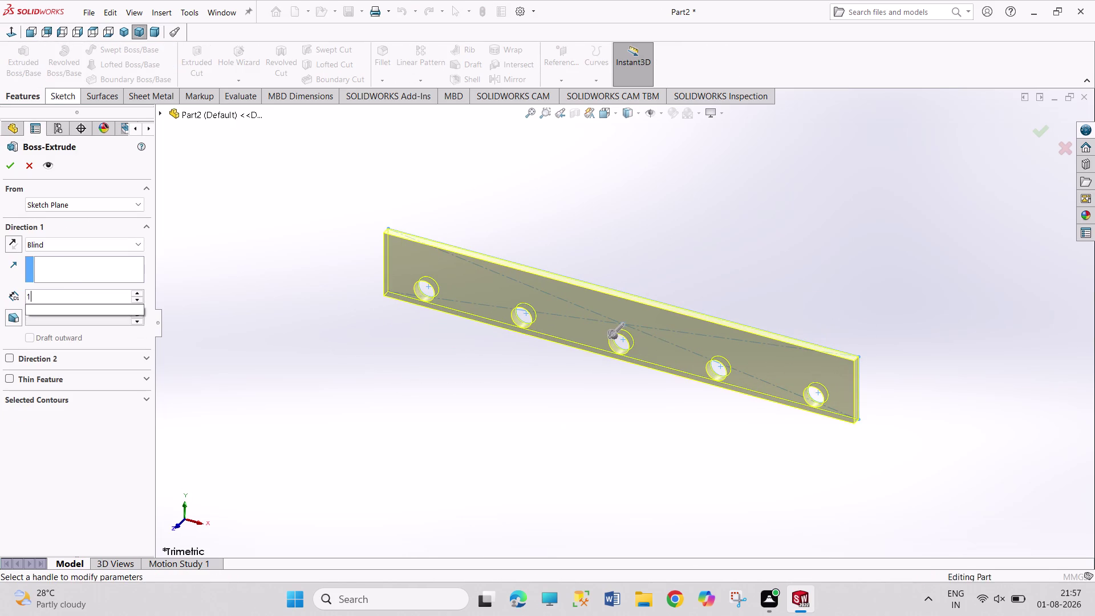
key(Return)
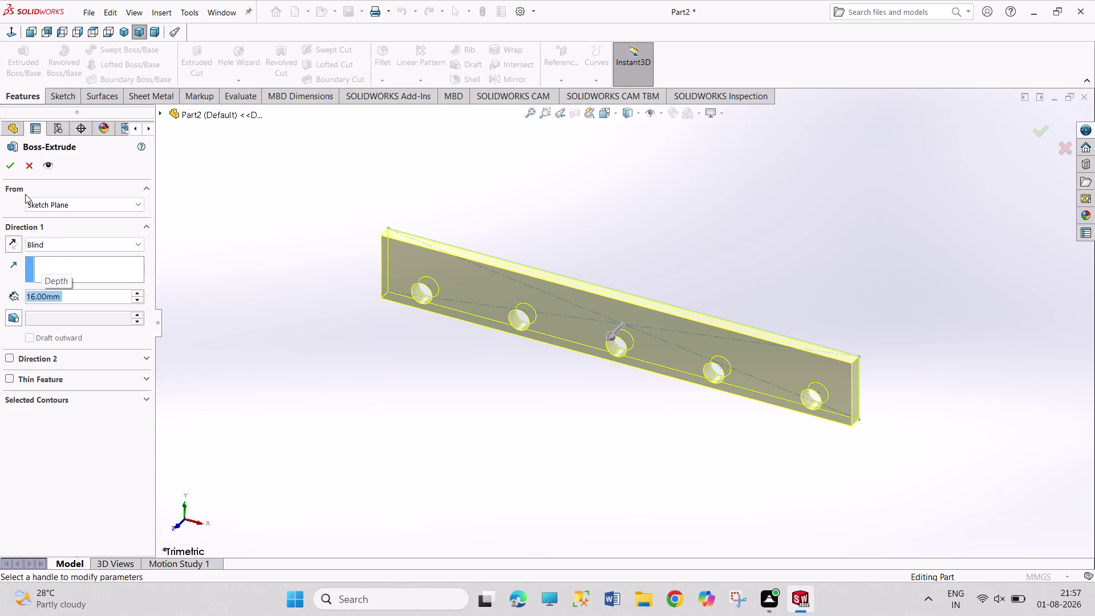
click(13, 164)
click(208, 209)
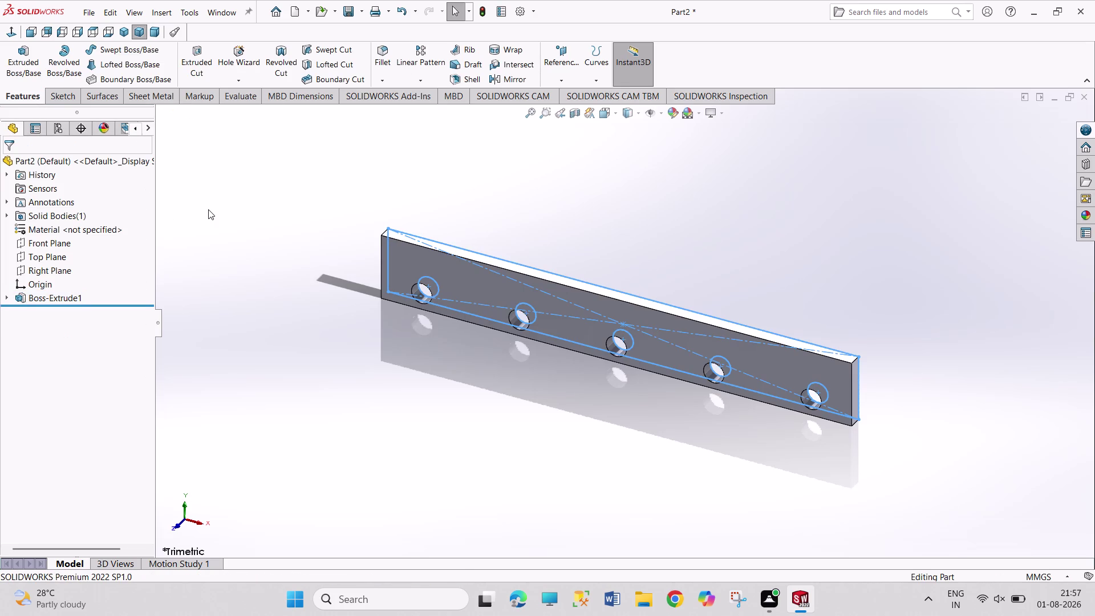
key(ctrl+s)
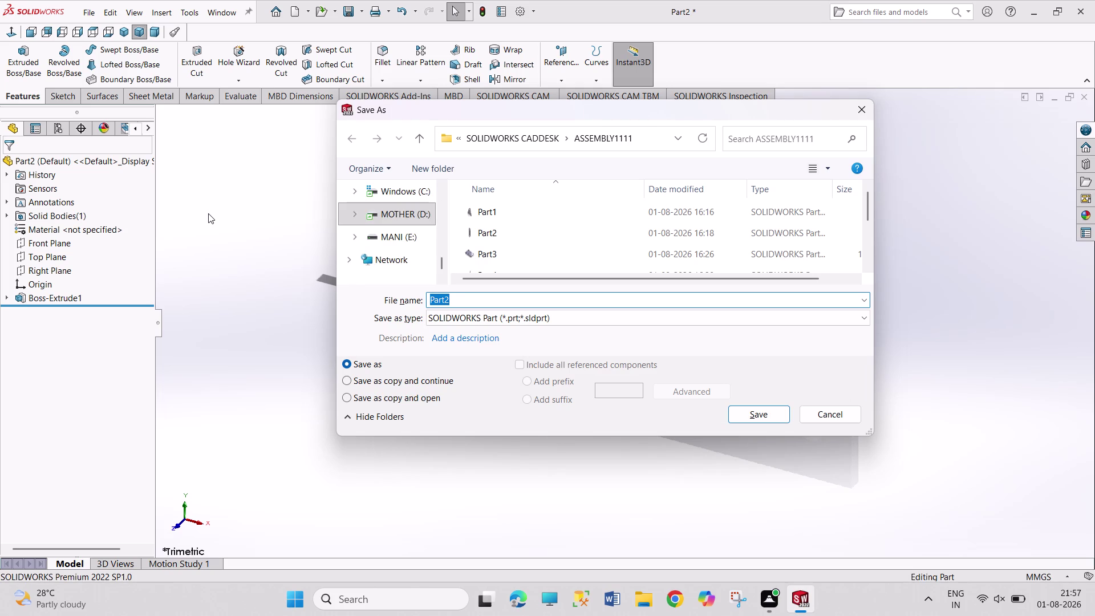
Save the bar as ROLLER TRACK2 by editing the existing ROLLER TRACK1 file name.
scroll(down, 3)
scroll(down, 3)
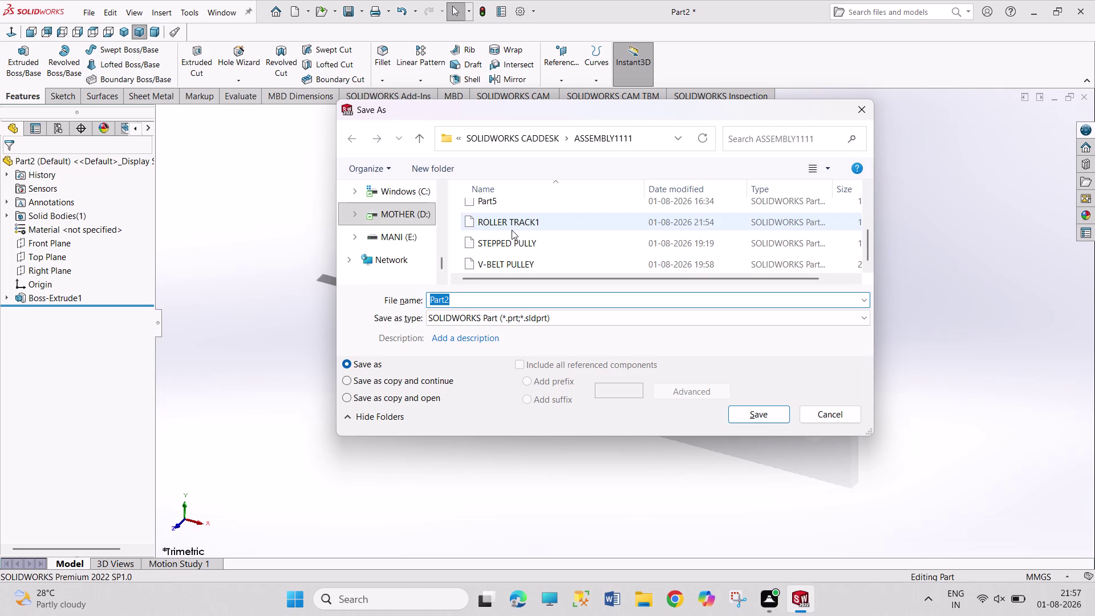
click(567, 219)
double_click(499, 302)
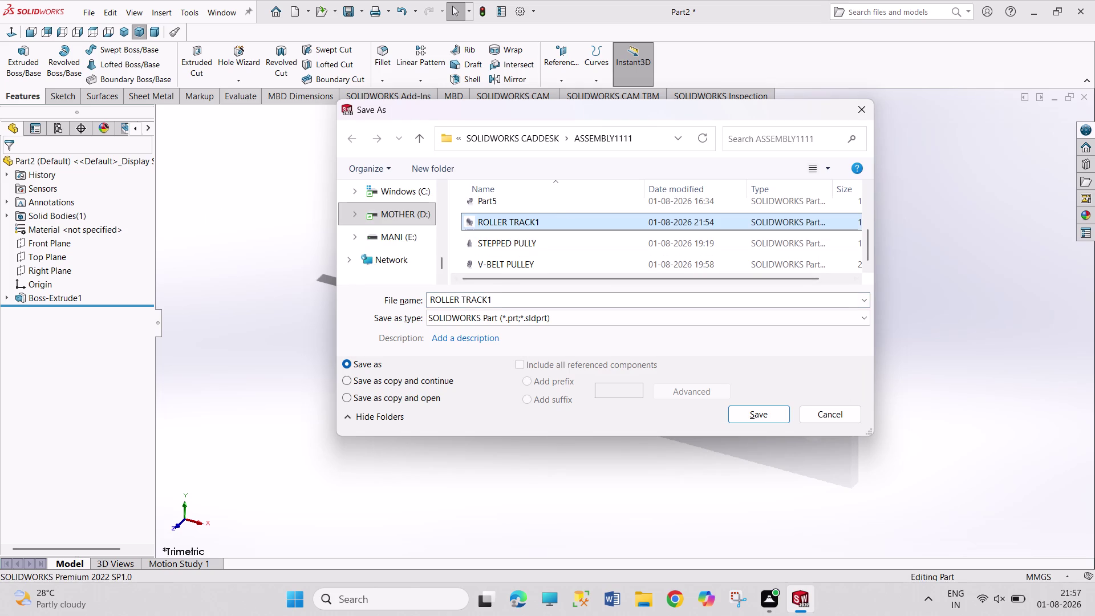
click(498, 303)
key(BackSpace)
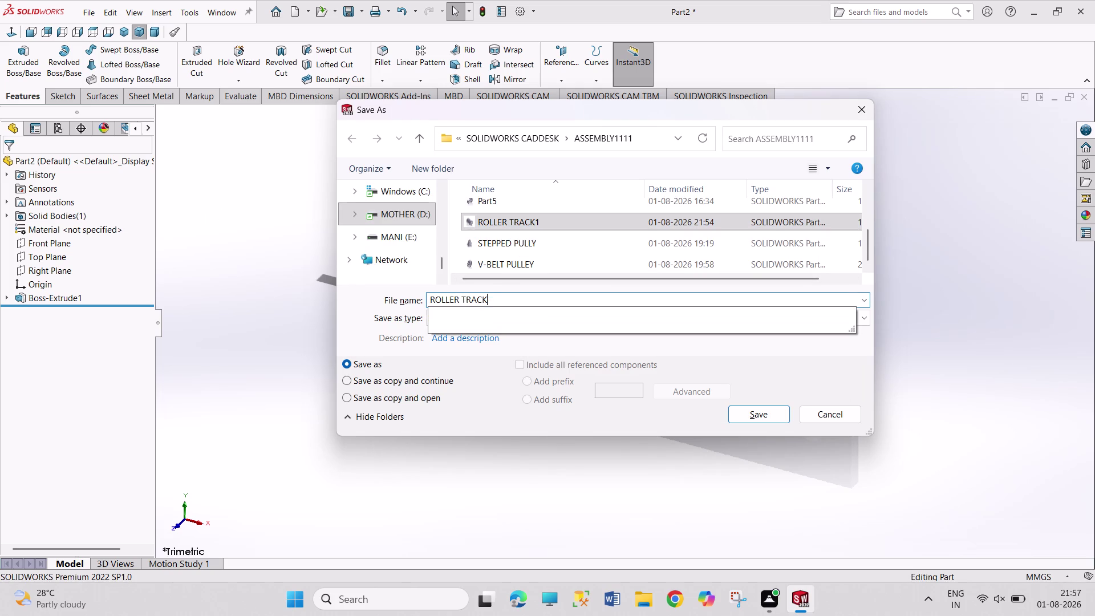
key(2)
key(Return)
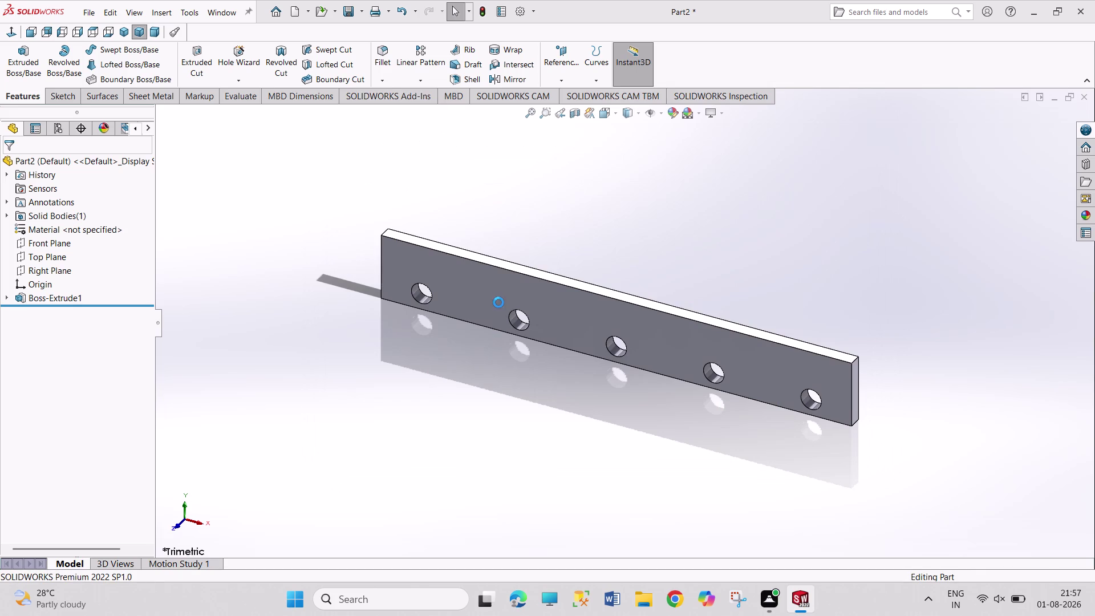
key(ctrl+n)
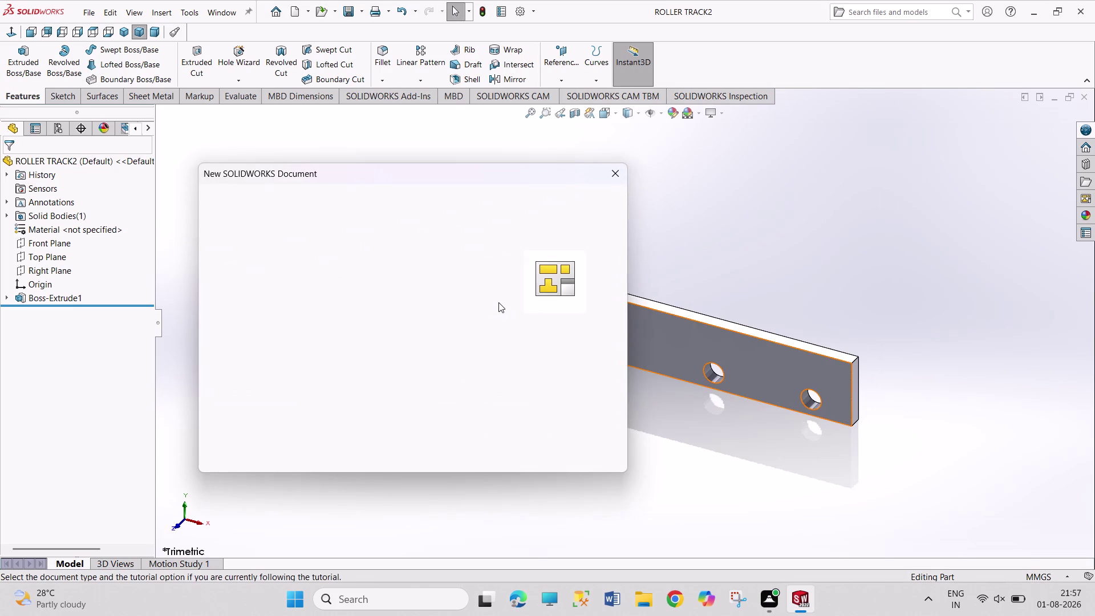
Create a new part and draw a centre rectangle from the origin on the Front Plane.
key(Return)
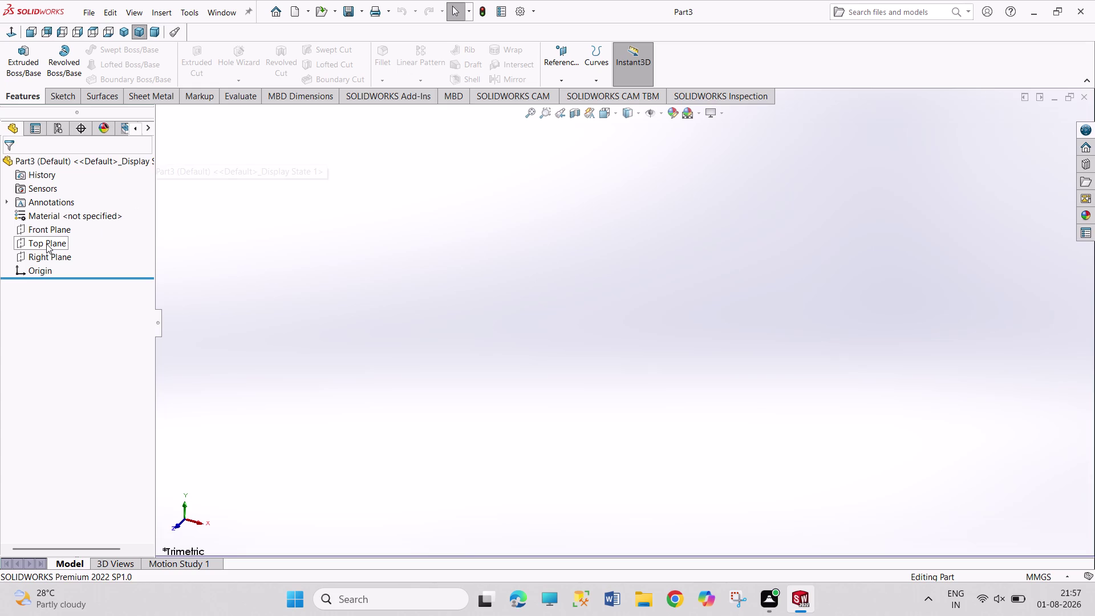
click(46, 230)
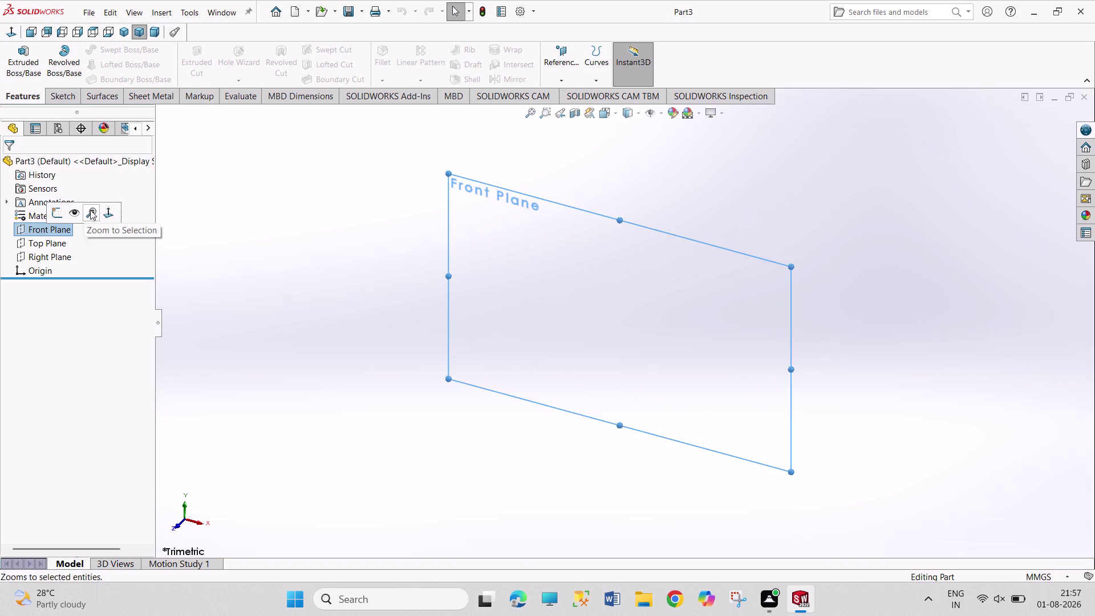
click(59, 207)
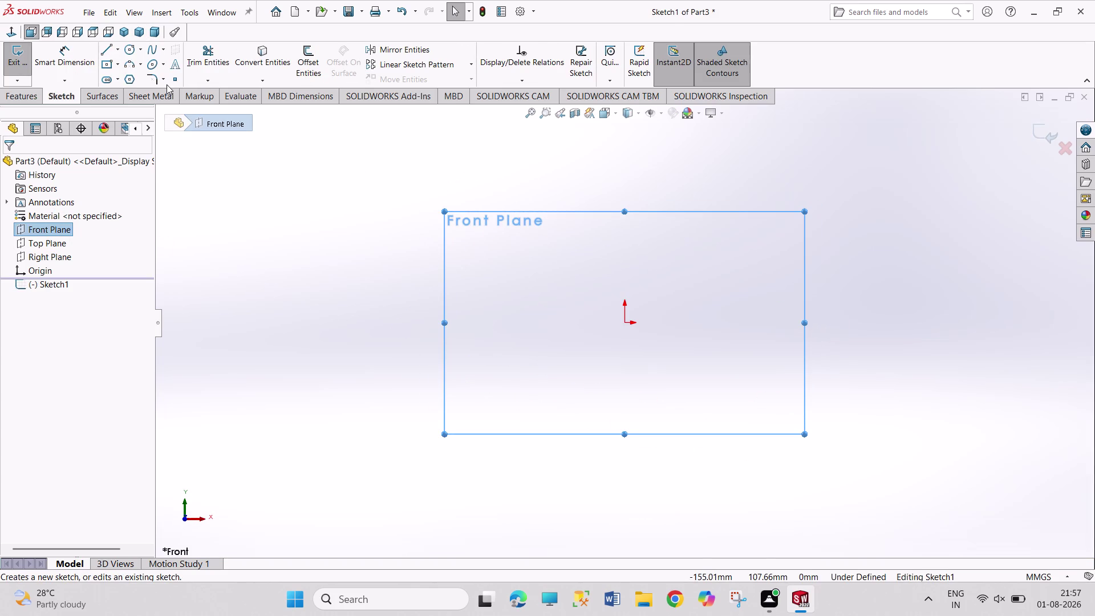
click(103, 63)
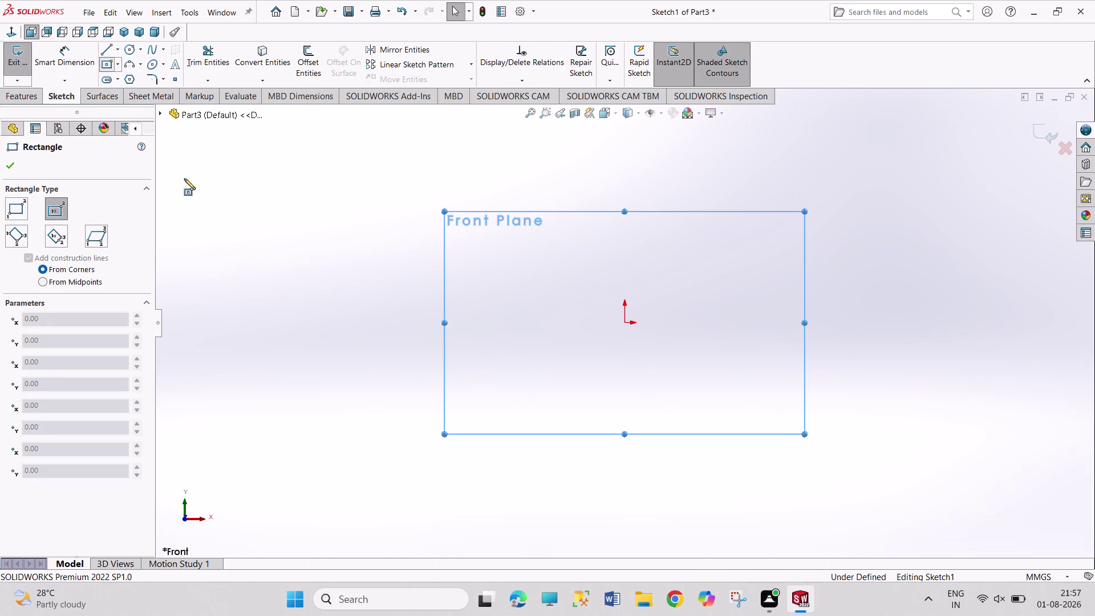
click(626, 324)
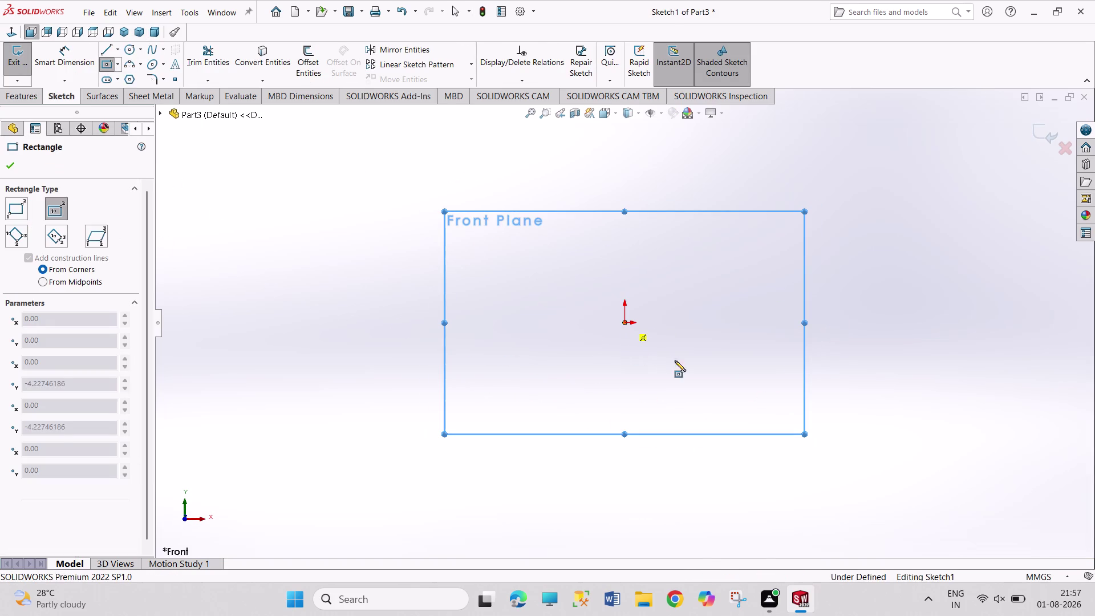
click(917, 356)
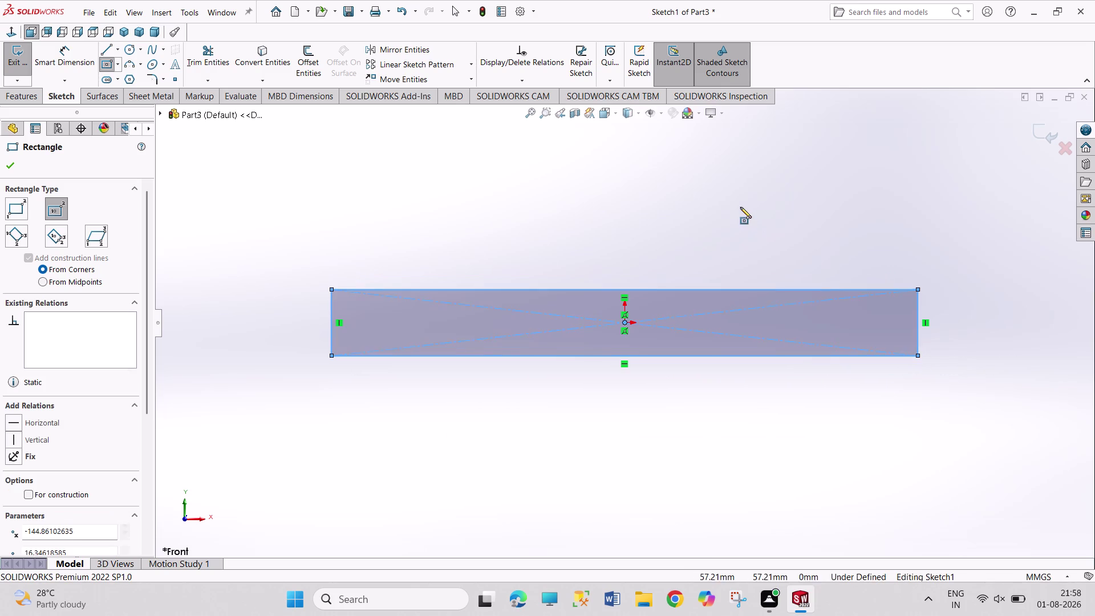
right_drag(740, 207, 717, 109)
click(613, 286)
Dimension the new rectangle's top edge 580 mm and left edge 60 mm.
click(614, 289)
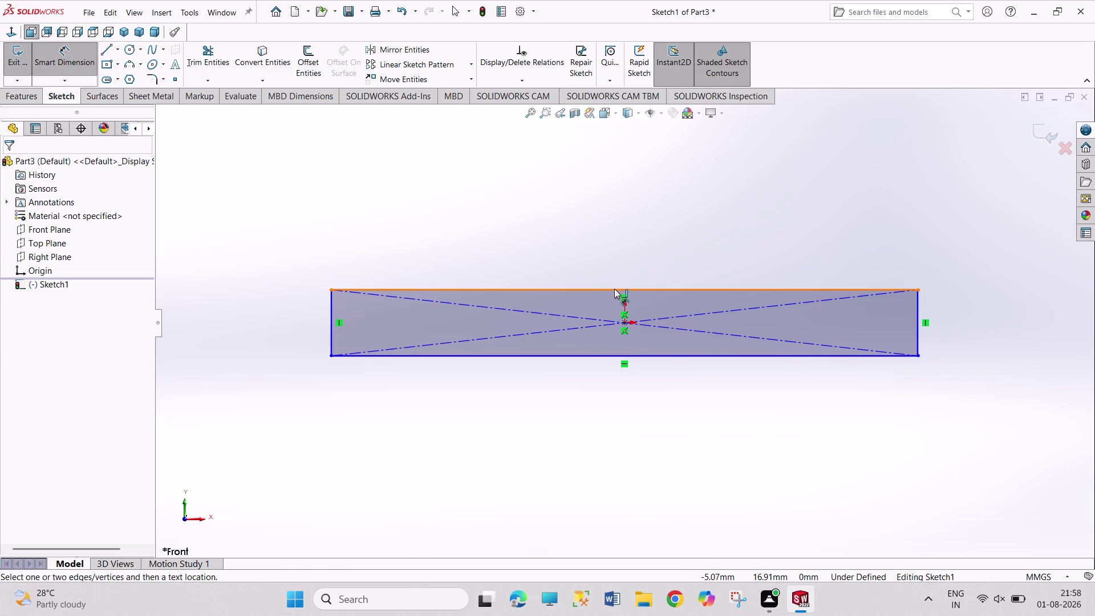
click(612, 251)
text(580)
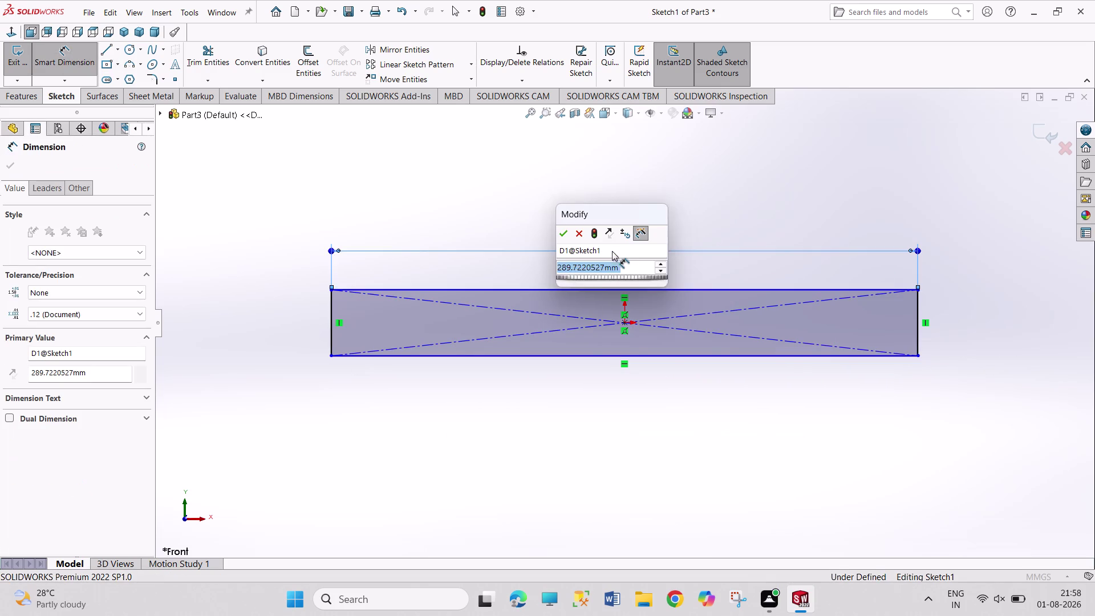
key(Return)
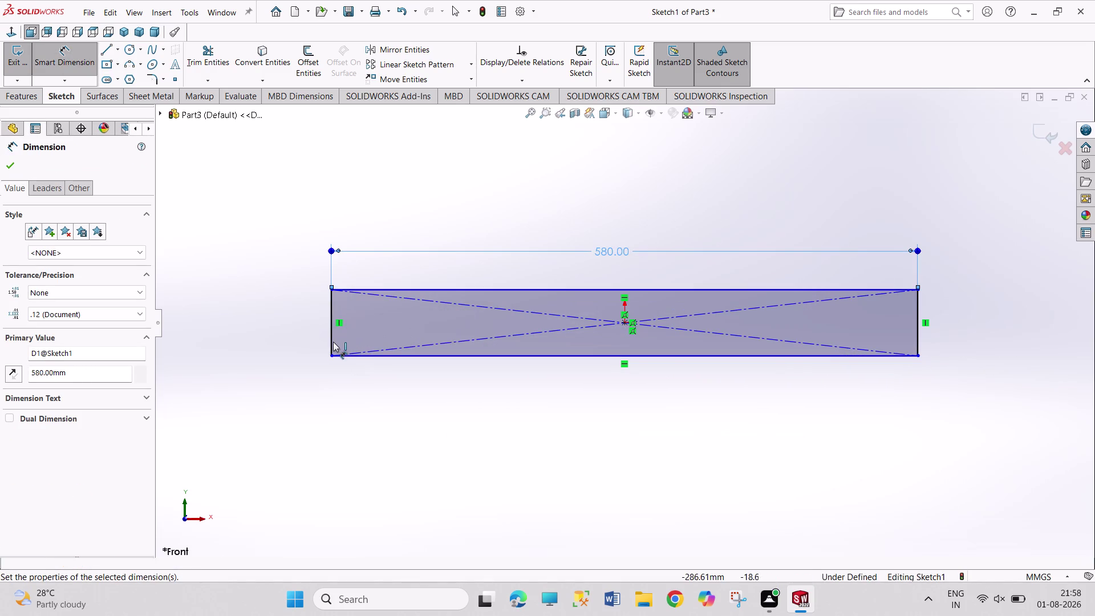
click(332, 338)
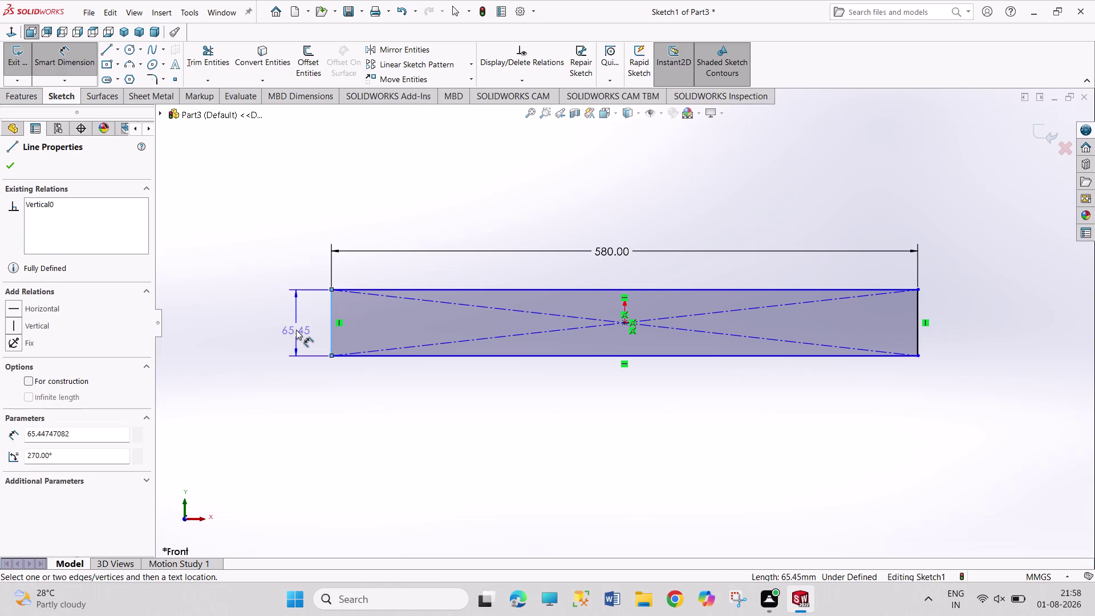
click(296, 330)
text(60)
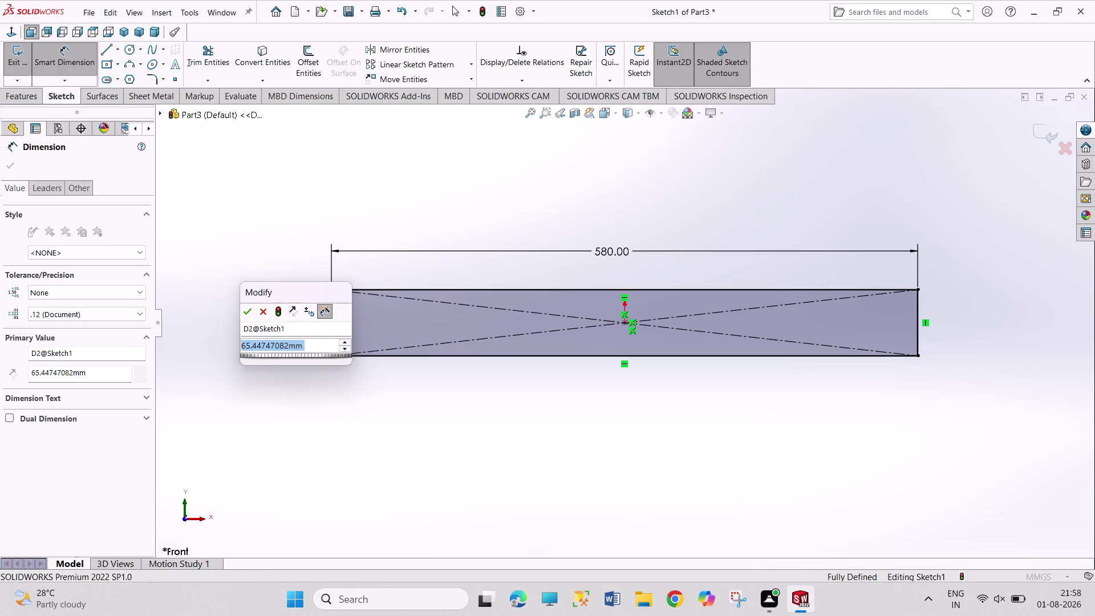
key(Return)
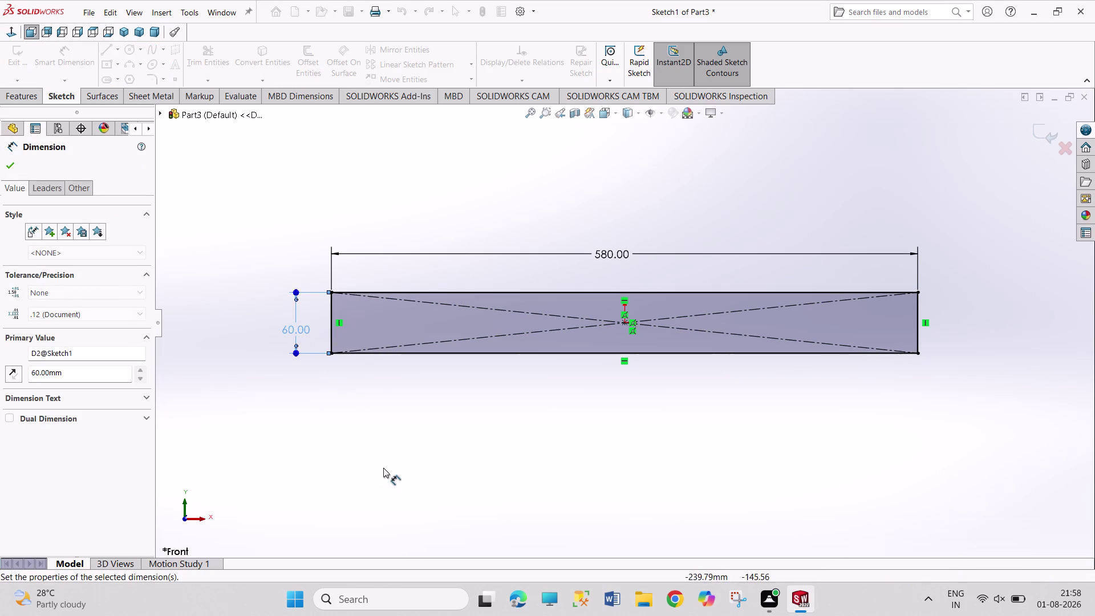
right_click(383, 467)
click(401, 502)
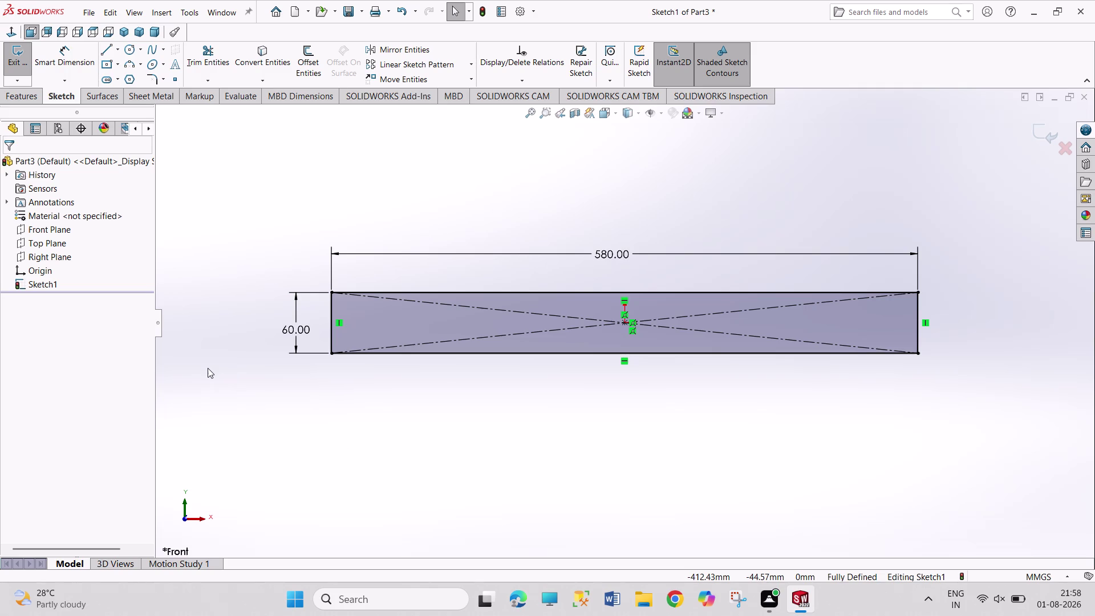
click(19, 65)
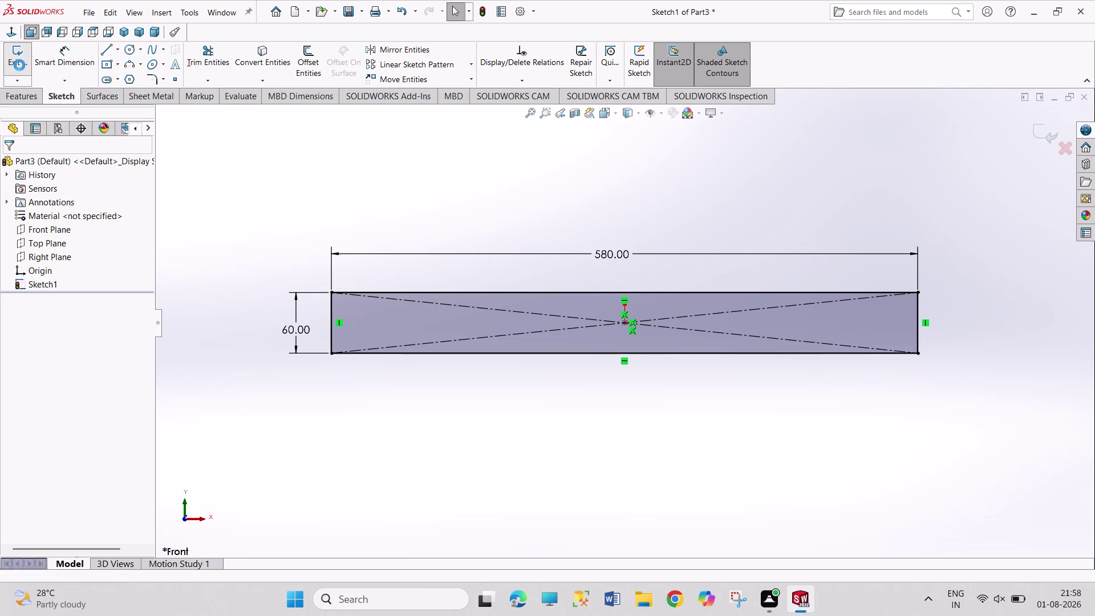
double_click(420, 355)
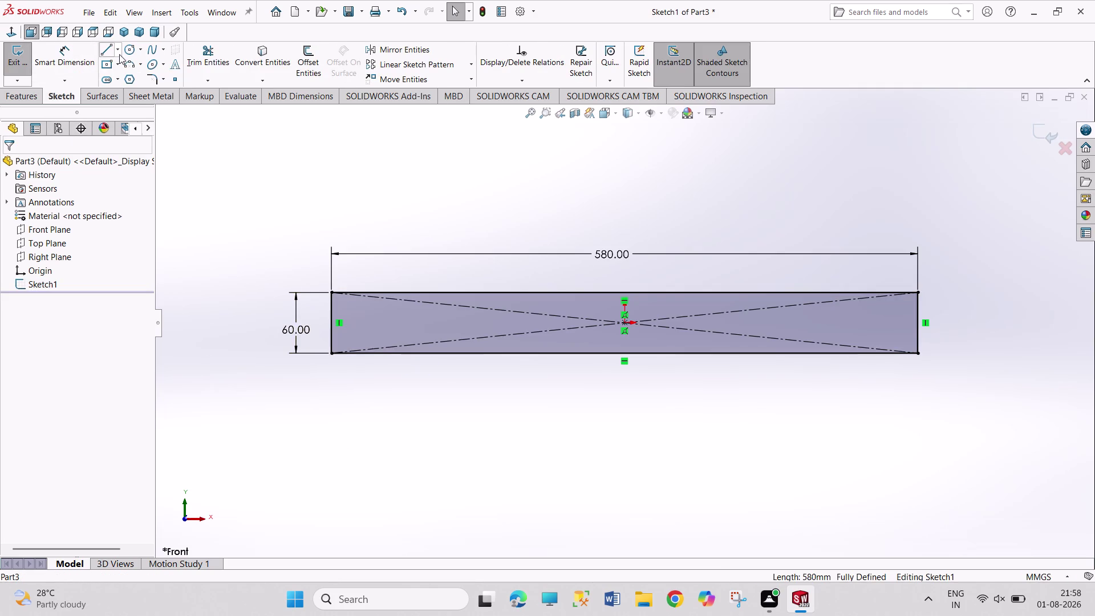
click(125, 49)
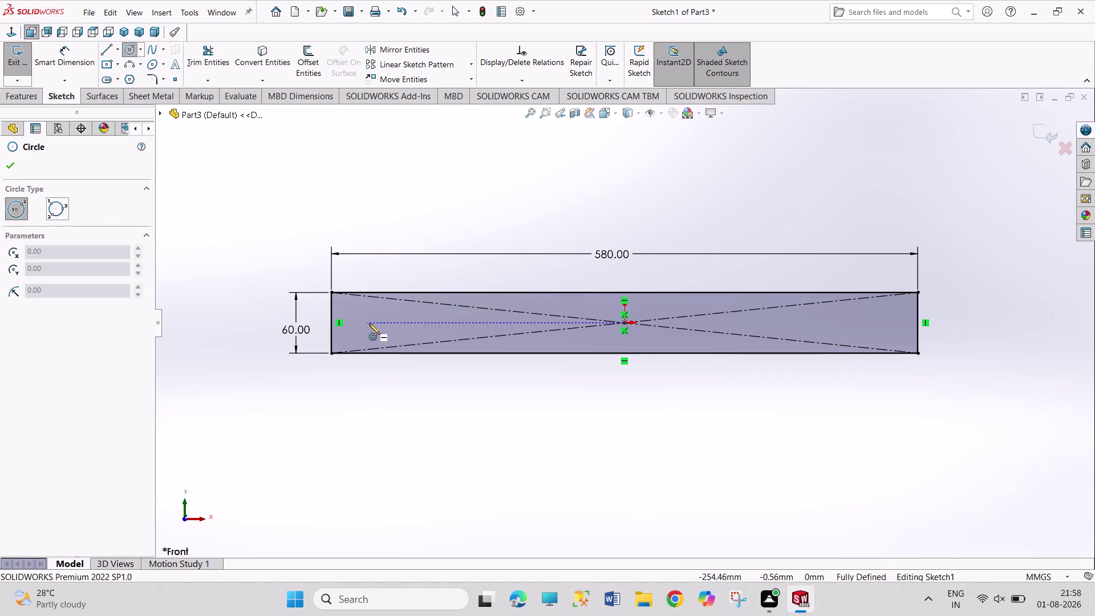
Draw a circle on the horizontal centreline near the bar's left end.
click(374, 323)
click(380, 333)
right_drag(369, 224, 359, 161)
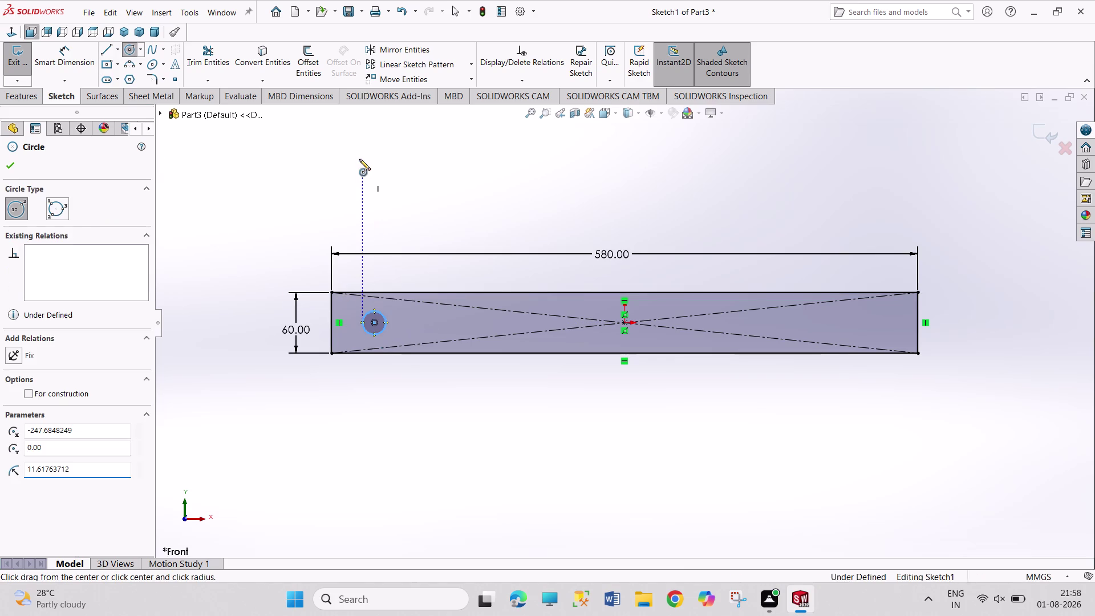
right_drag(359, 160, 359, 160)
drag(383, 319, 384, 313)
Dimension the circle's diameter as 10*1.25, giving 12.5 mm.
click(386, 225)
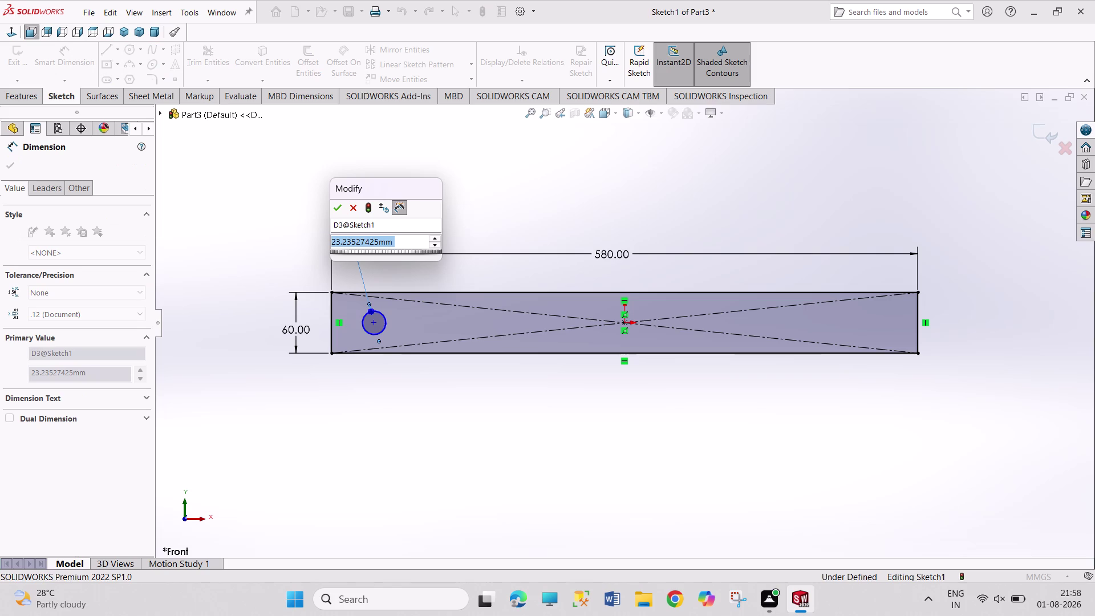
text(10)
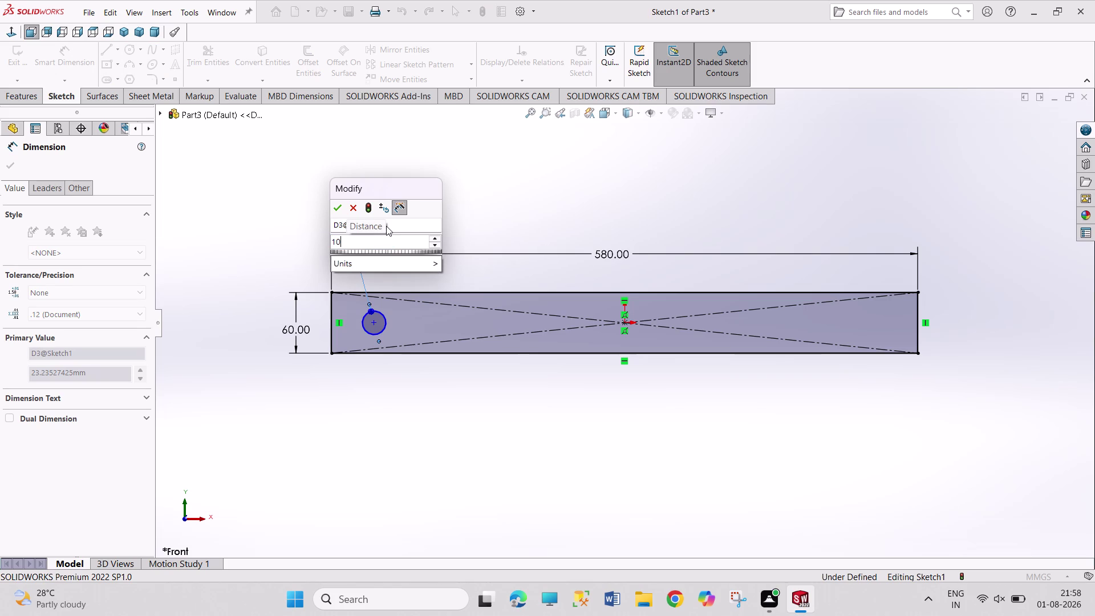
key(asterisk)
text(0)
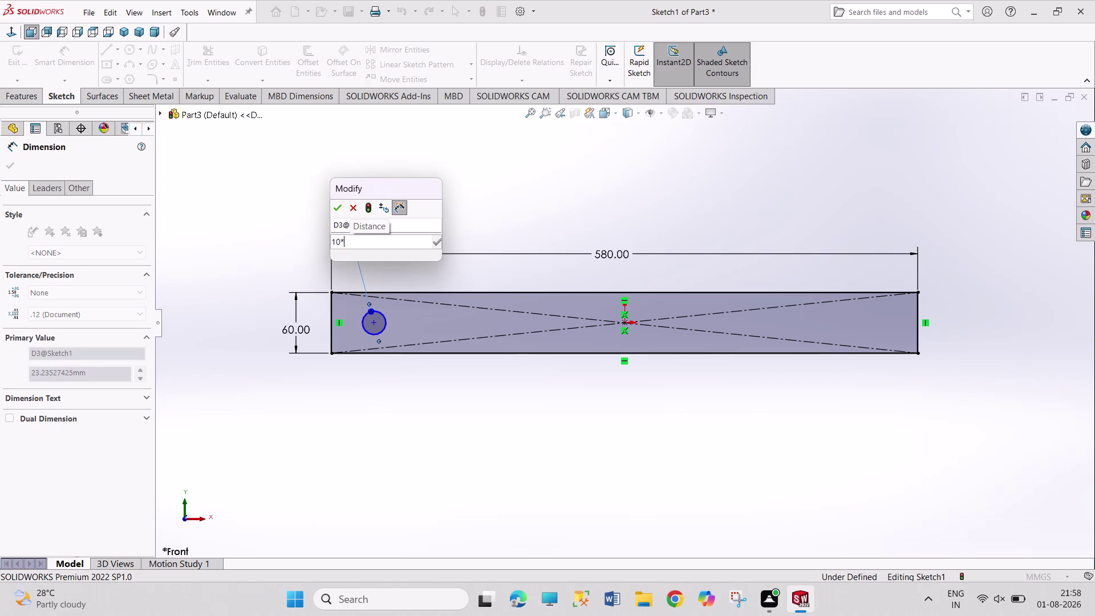
text(.25)
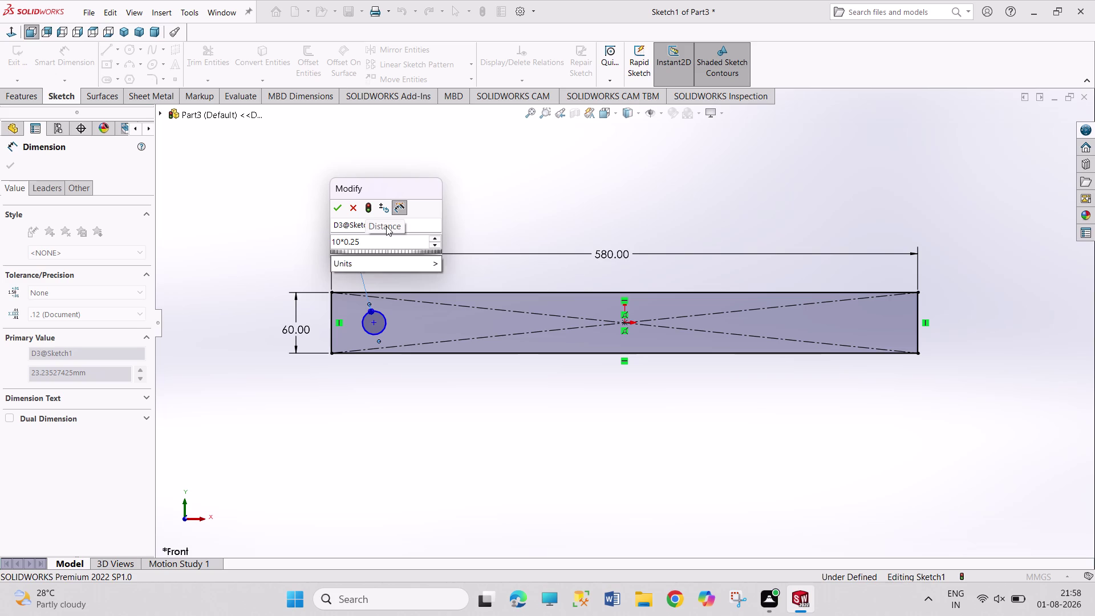
key(BackSpace)
key(BackSpace)
key(BackSpace)
key(BackSpace)
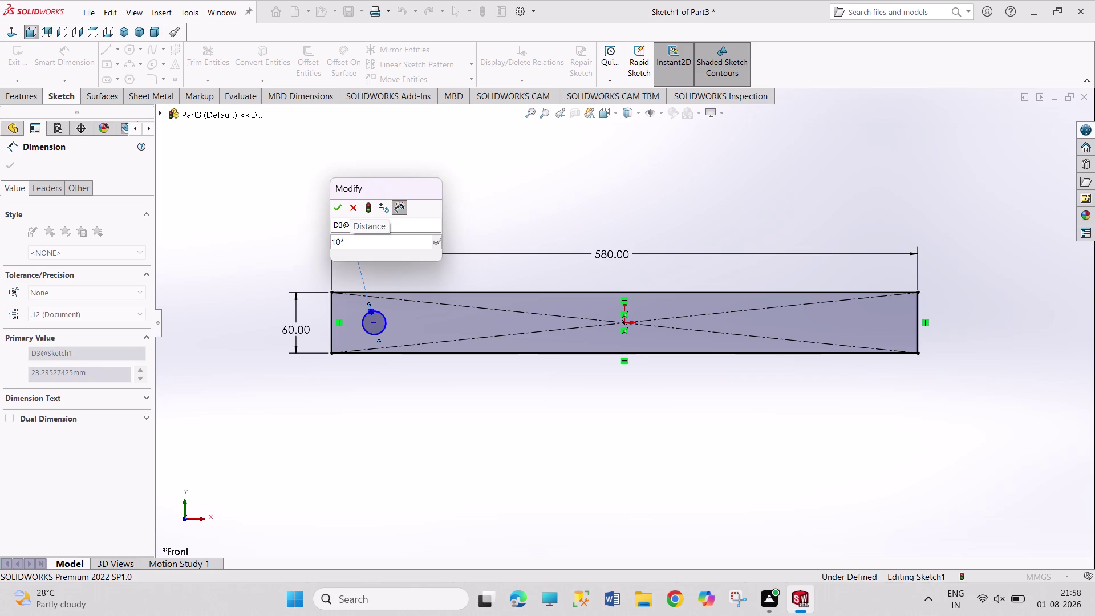
text(1.25)
key(Return)
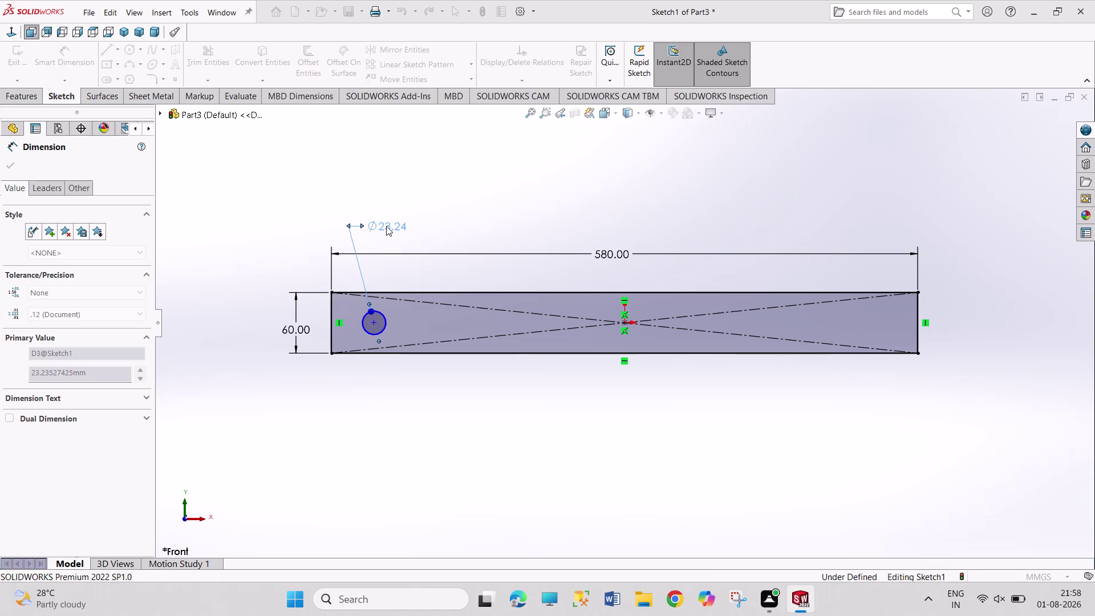
click(331, 337)
Dimension the hole centre 25 mm from the rectangle's left edge.
click(375, 324)
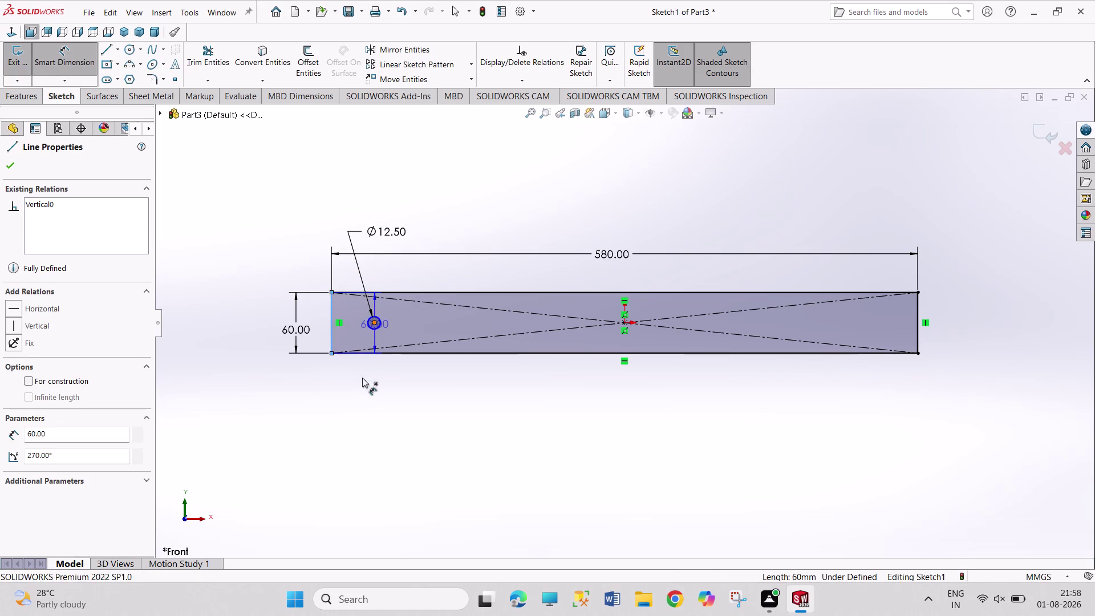
click(355, 388)
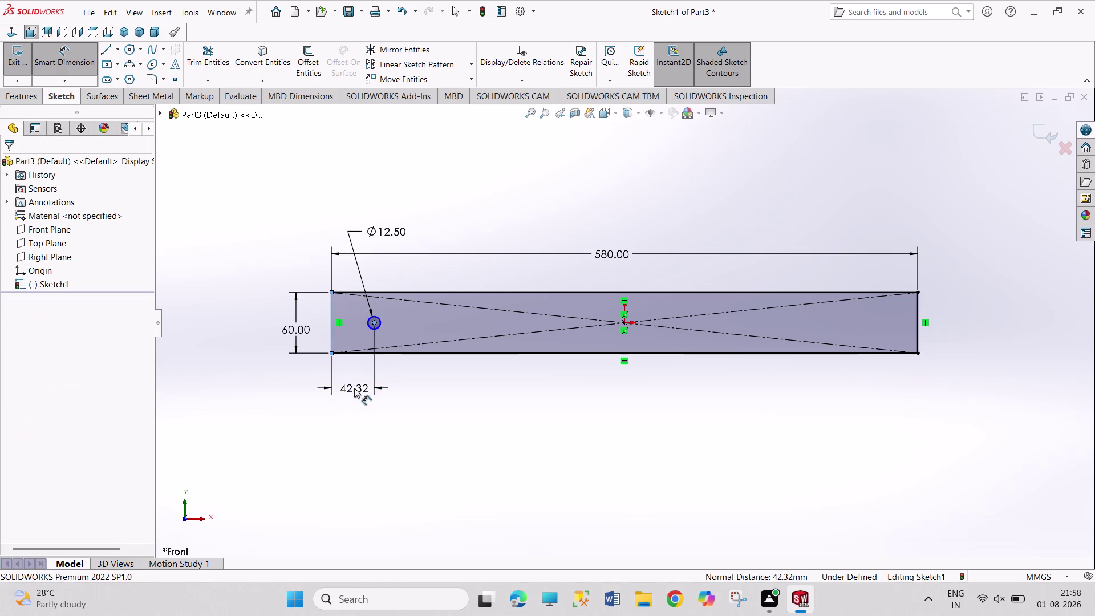
text(25)
key(Return)
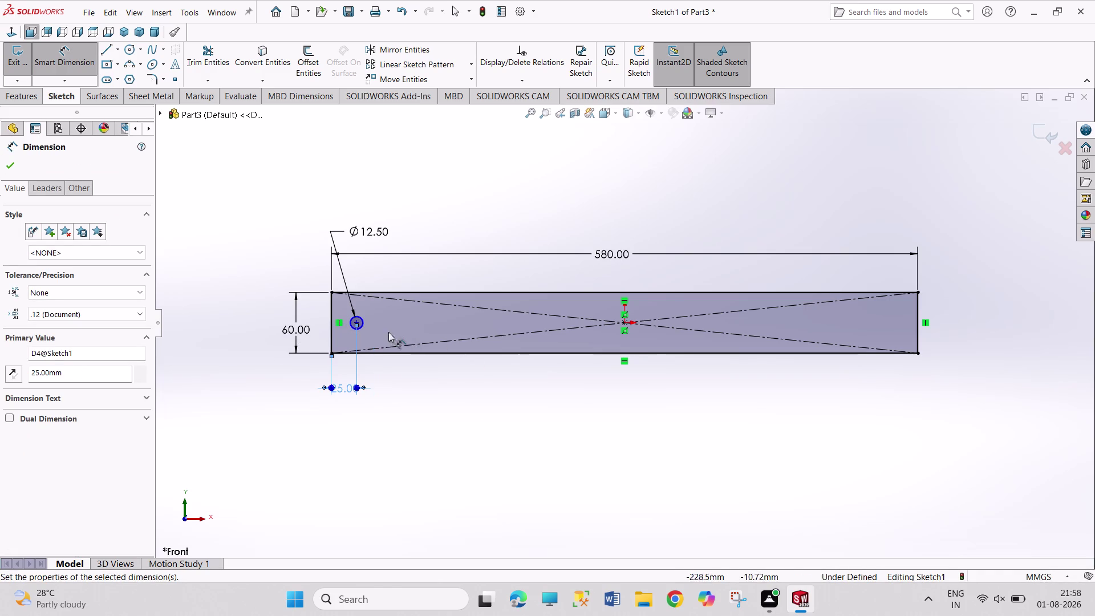
Change the hole's offset from the top edge from 30 mm to 23 mm.
click(356, 321)
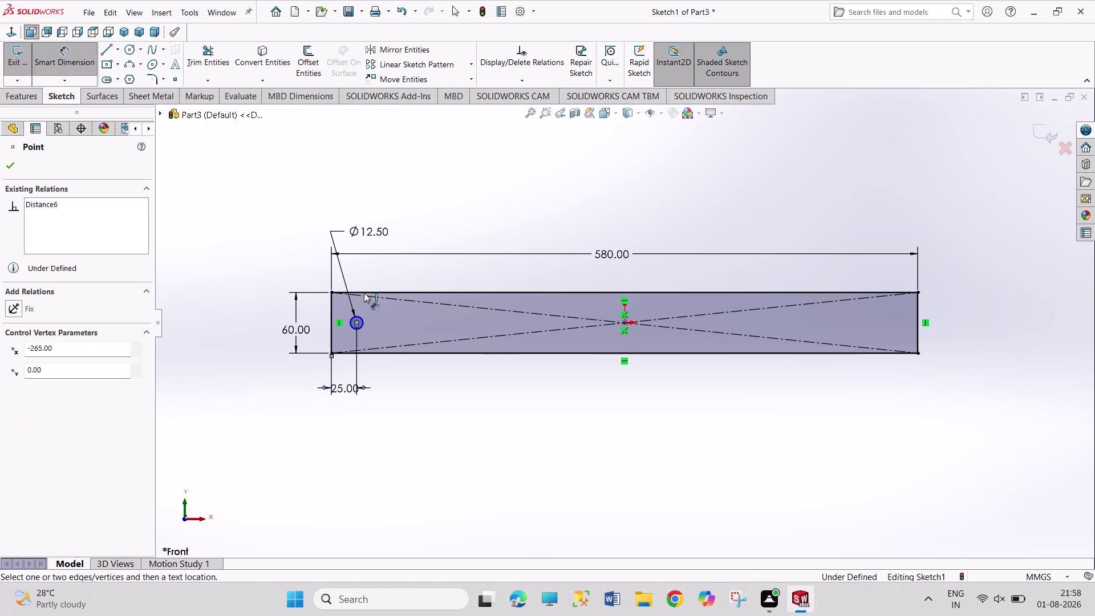
click(364, 292)
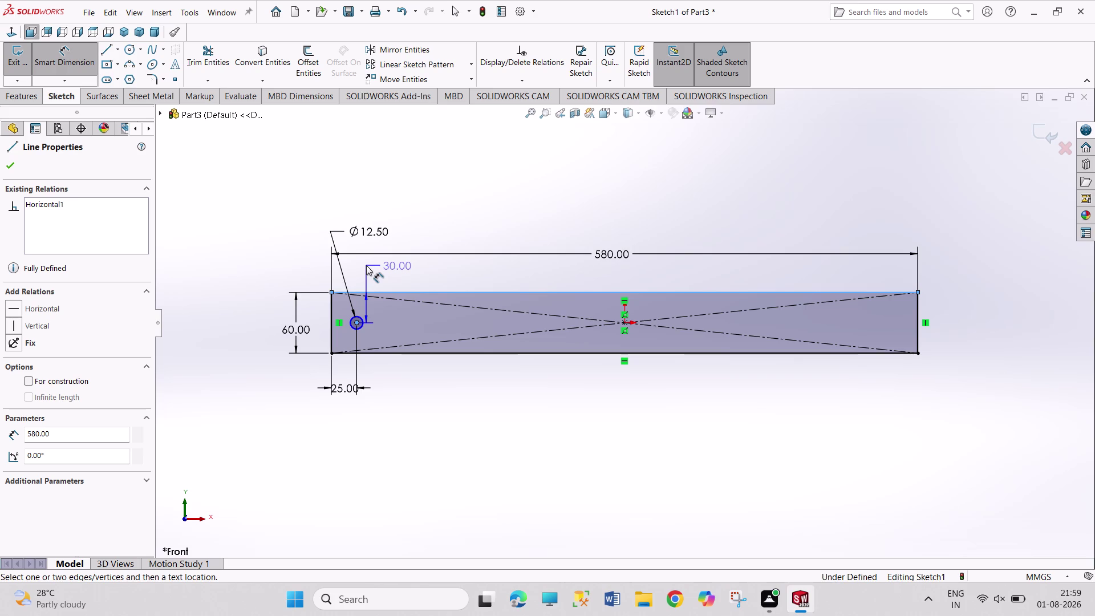
click(367, 266)
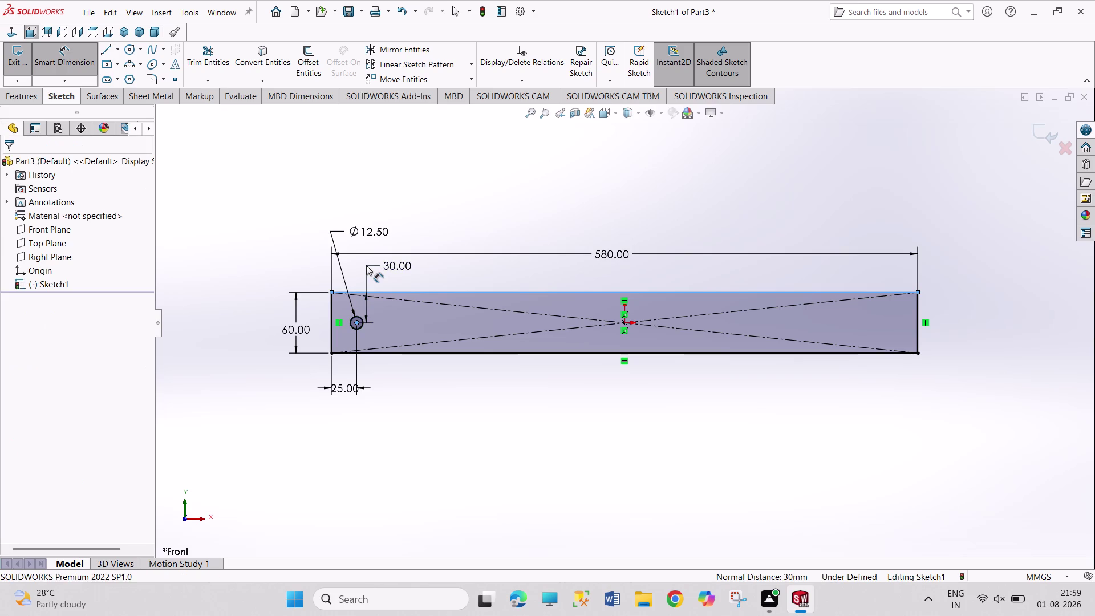
key(2)
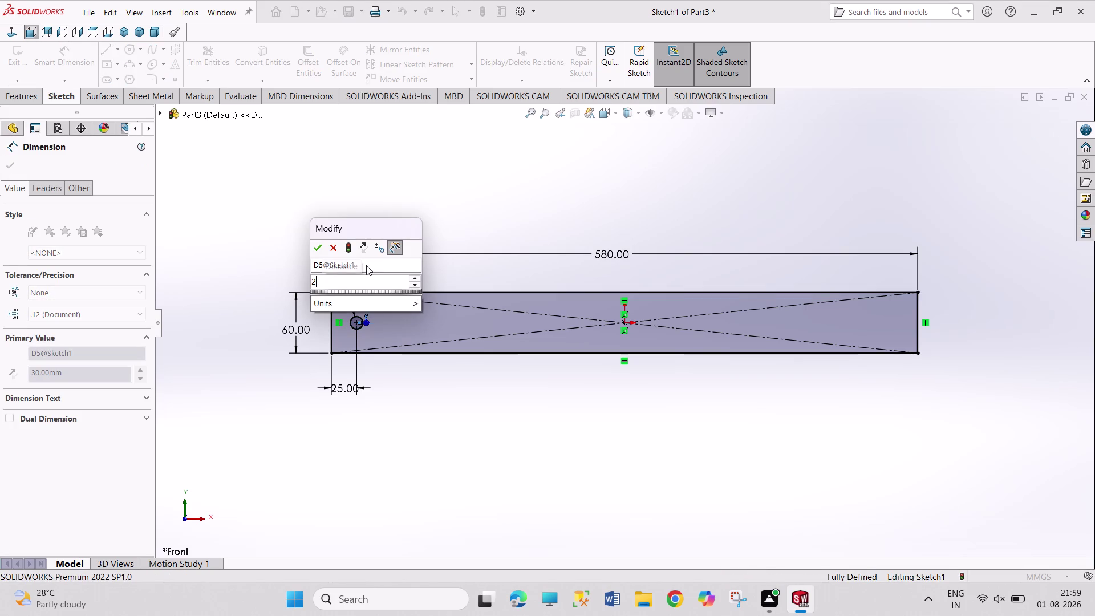
key(3)
key(Return)
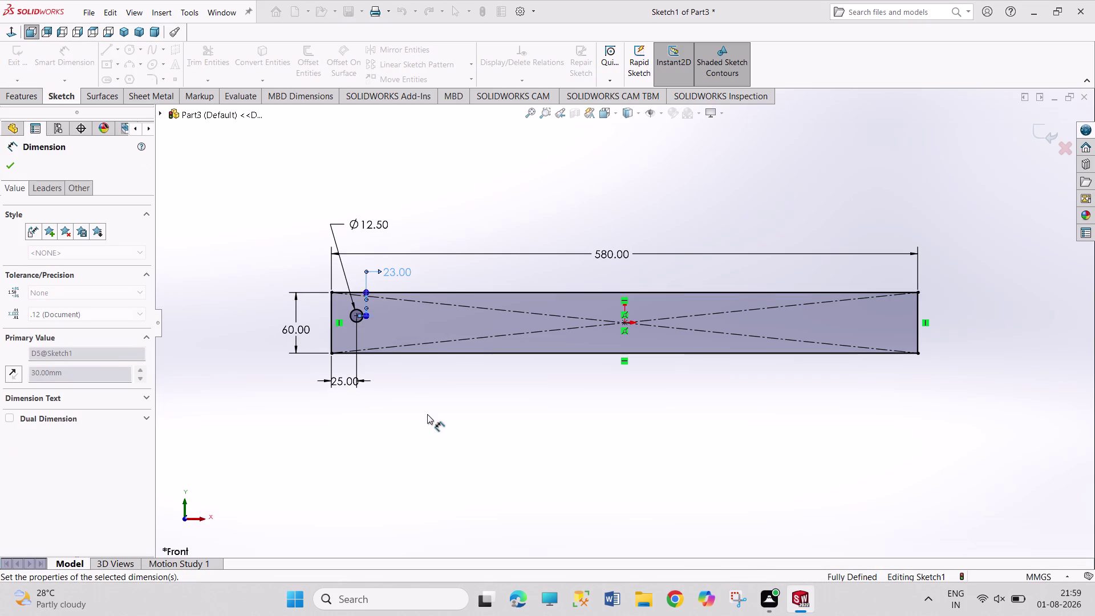
right_click(427, 414)
click(451, 449)
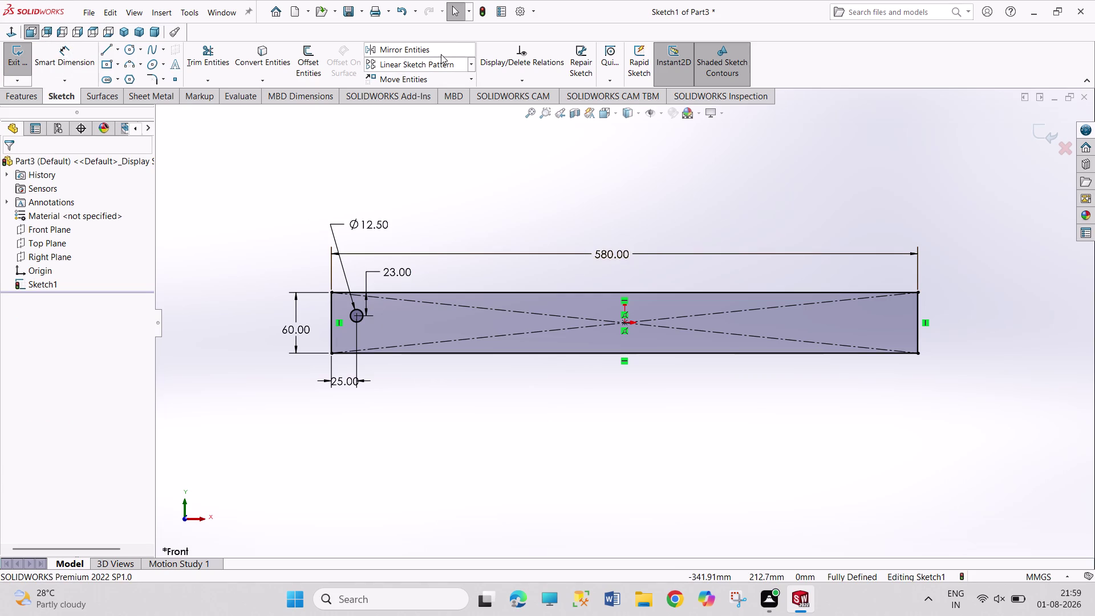
click(431, 63)
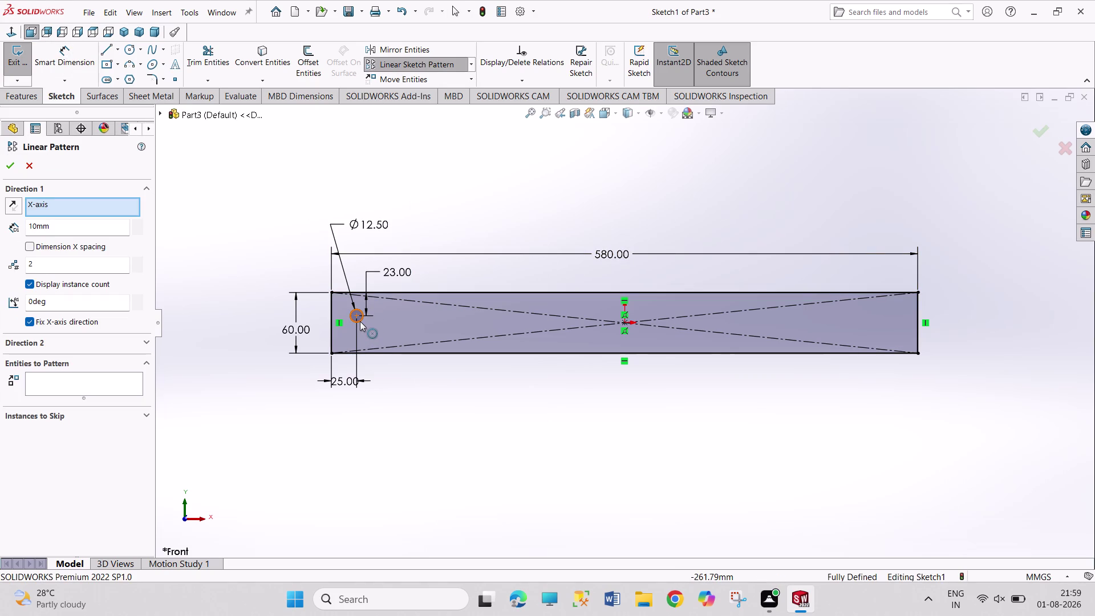
Pattern the hole circle Arc1 into 5 instances at 132.5 mm spacing.
click(72, 380)
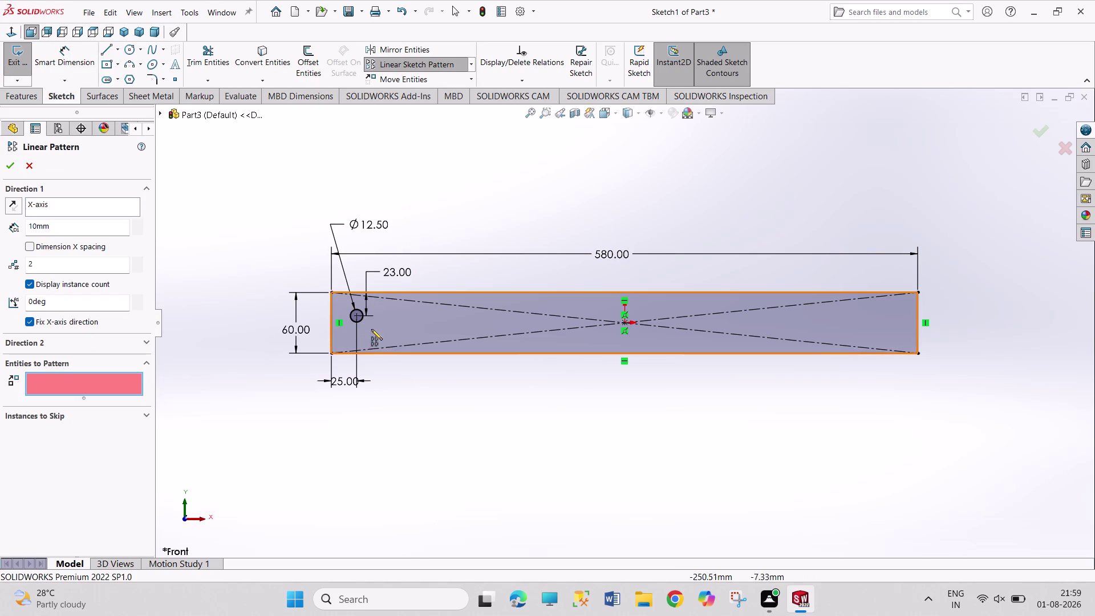
click(362, 320)
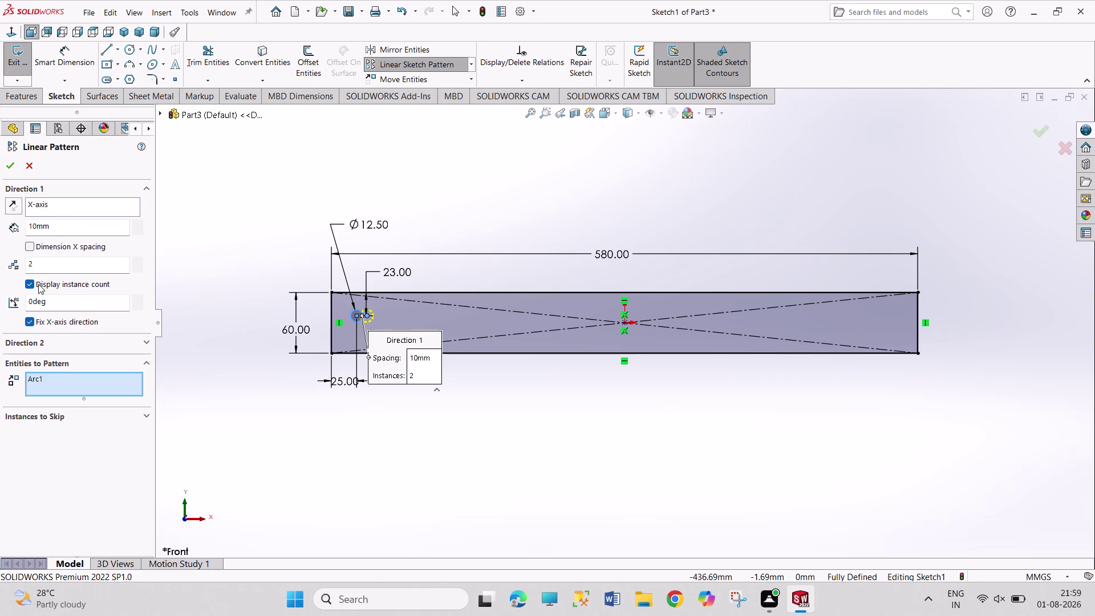
drag(35, 265, 20, 259)
key(4)
key(Return)
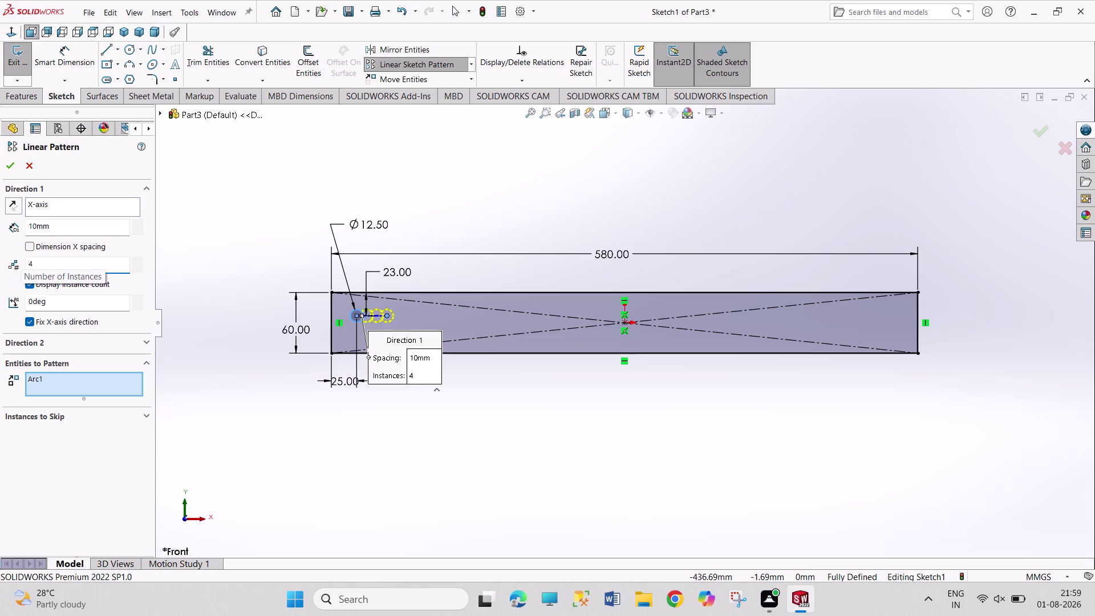
drag(38, 268, 3, 254)
key(5)
key(Return)
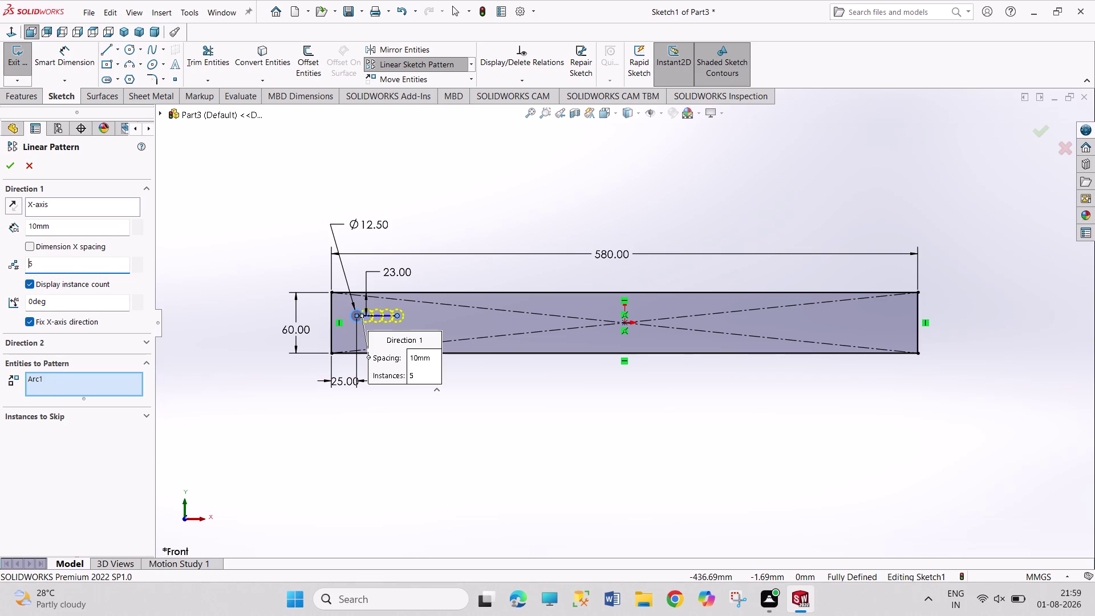
drag(37, 226, 16, 218)
text(132.5)
key(Return)
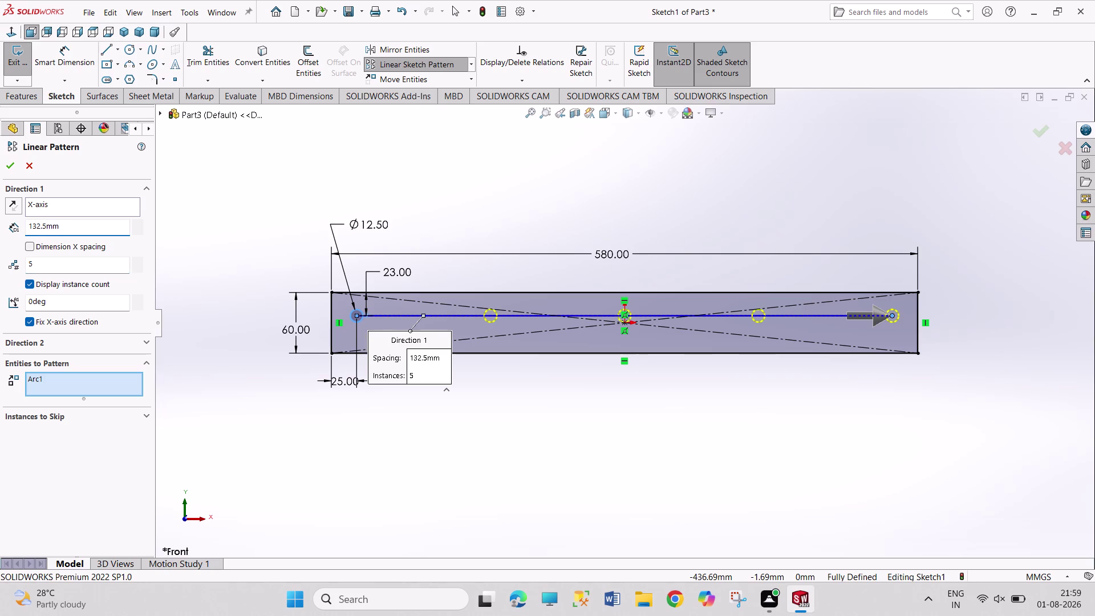
click(11, 162)
click(414, 165)
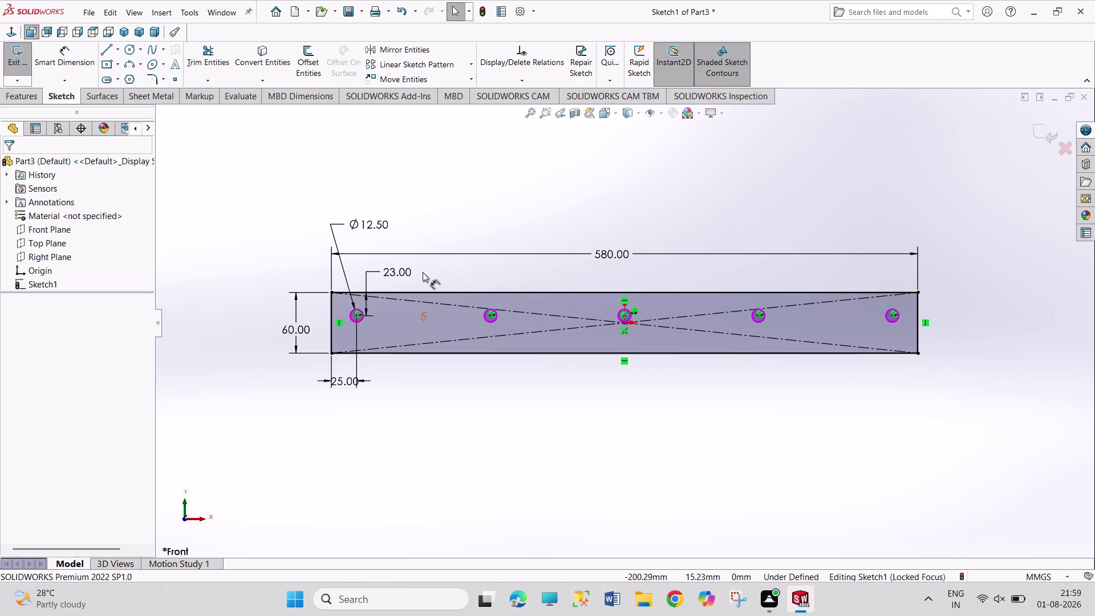
Start Smart Dimension and try picking the first two hole centres.
right_drag(460, 205, 456, 138)
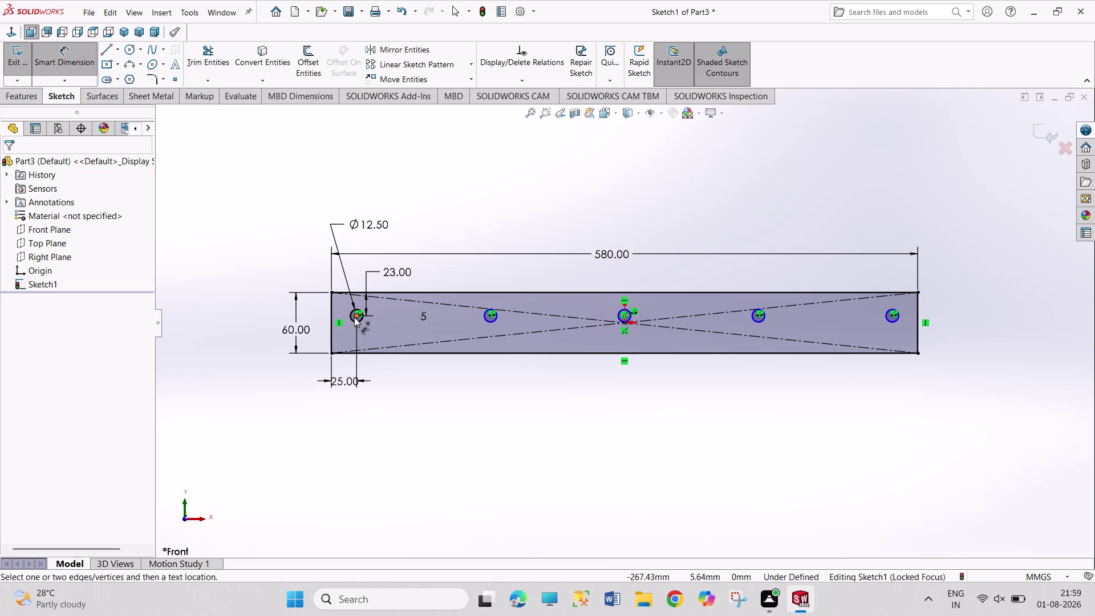
click(354, 317)
click(492, 316)
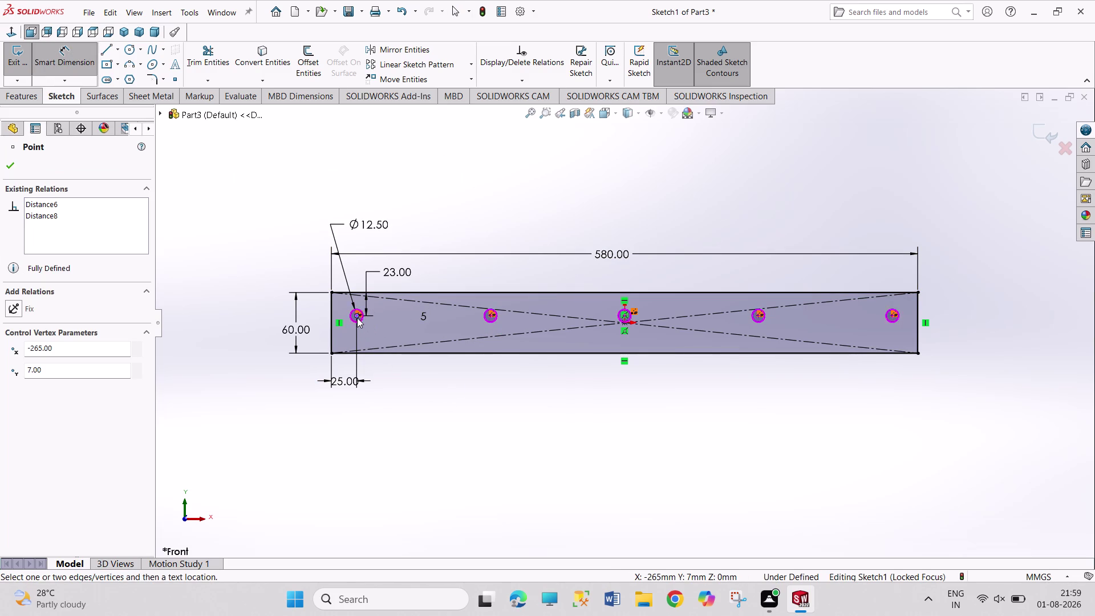
click(491, 317)
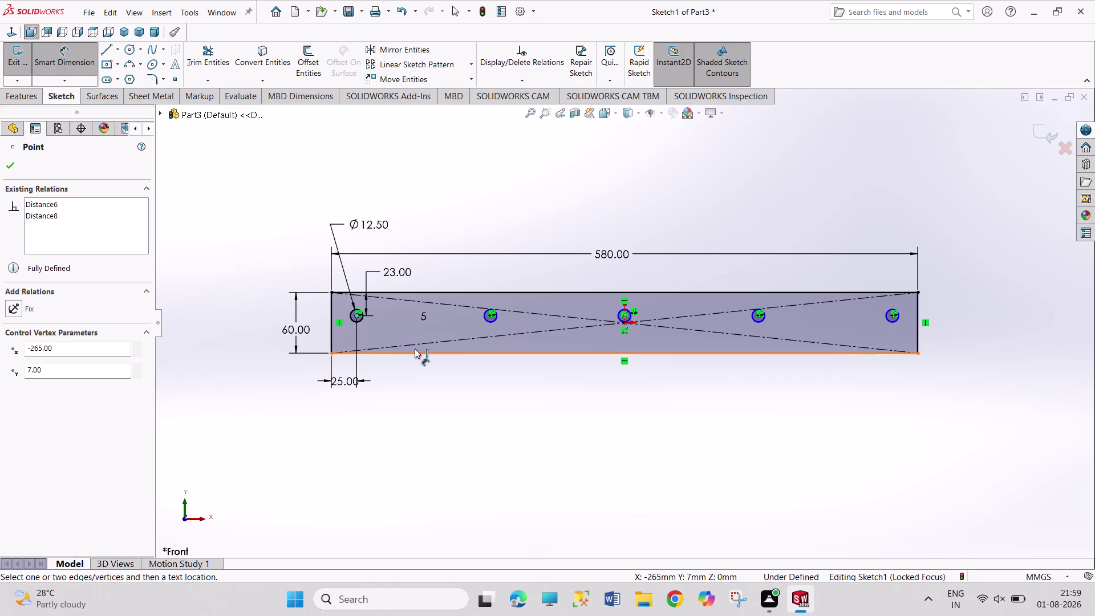
click(357, 314)
click(489, 317)
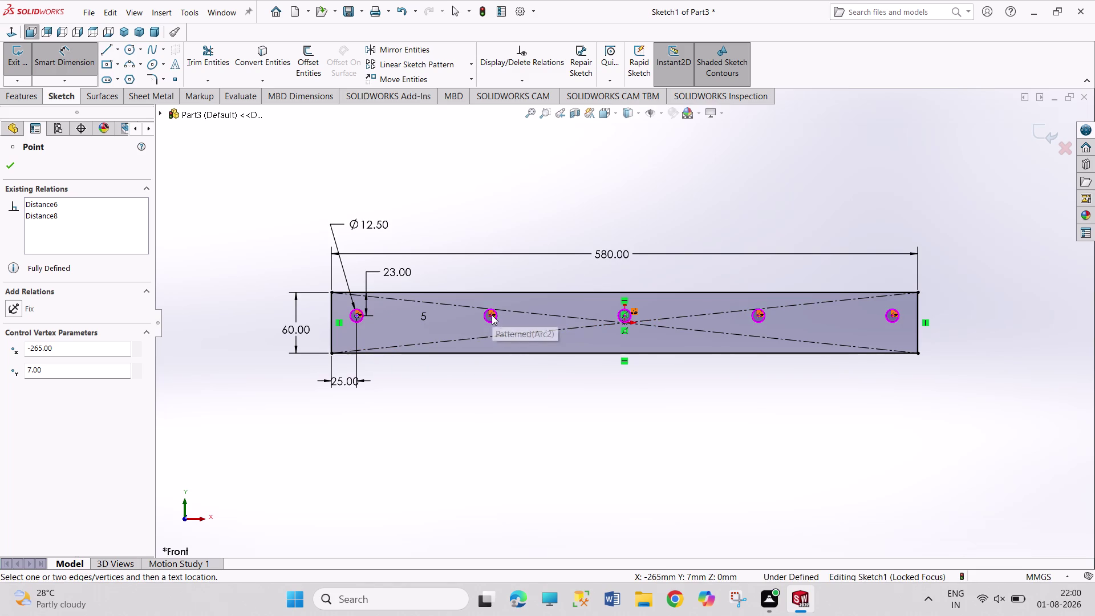
right_drag(455, 405, 438, 272)
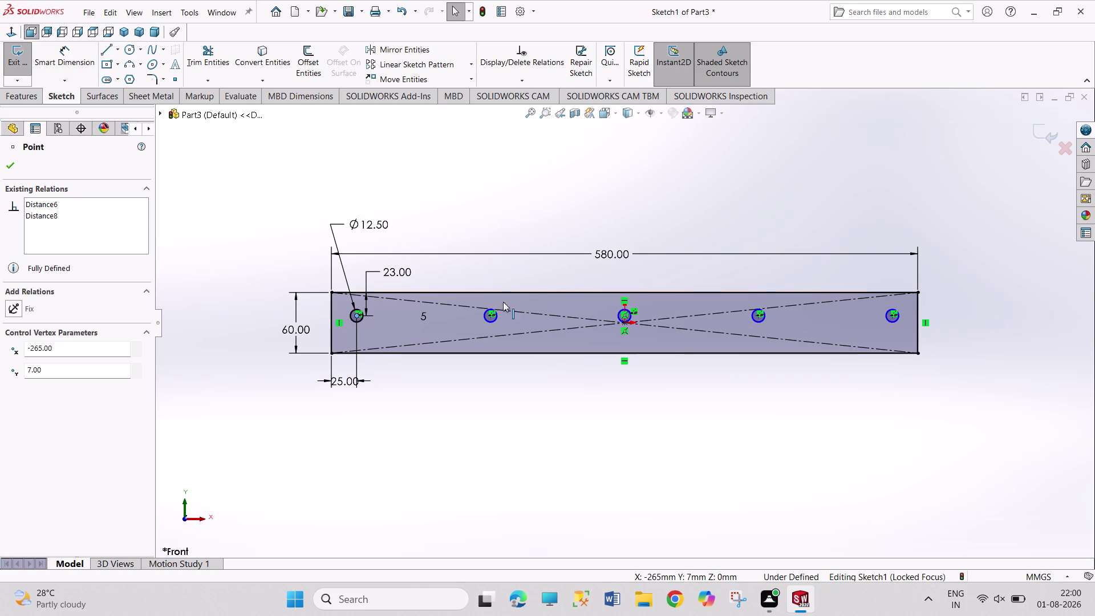
right_drag(451, 209, 452, 134)
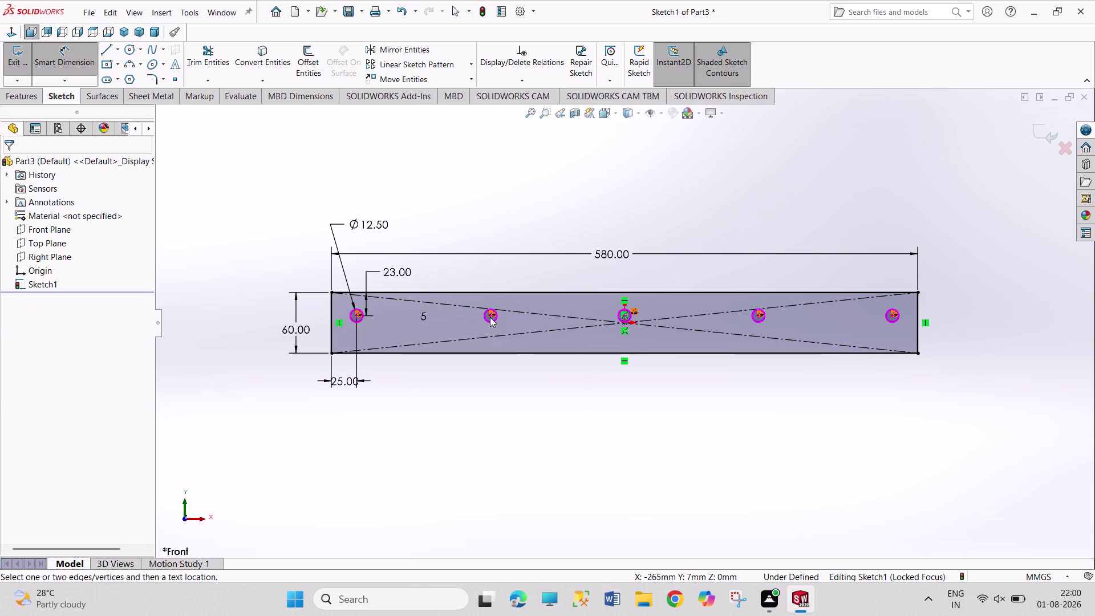
scroll(down, 3)
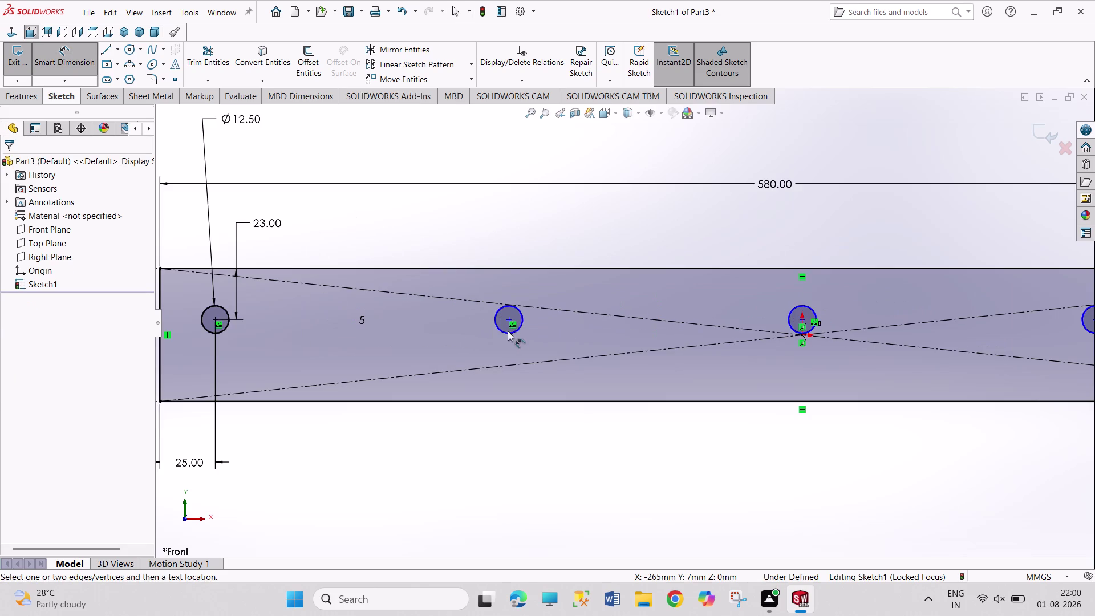
Place a 132.5 mm centre-to-centre dimension below the bar, then exit the sketch.
click(509, 319)
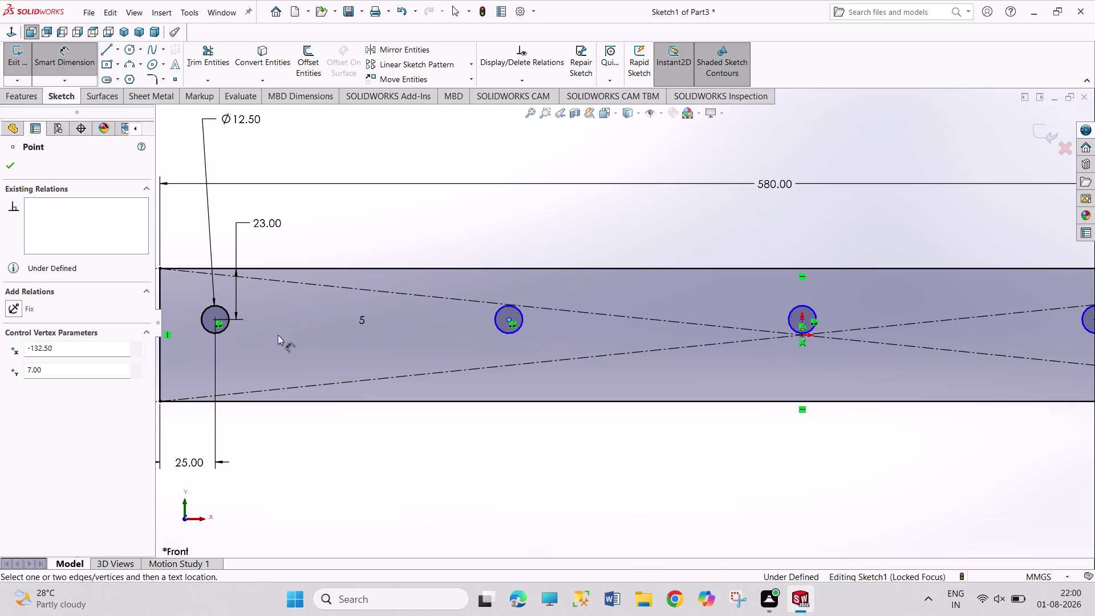
click(217, 319)
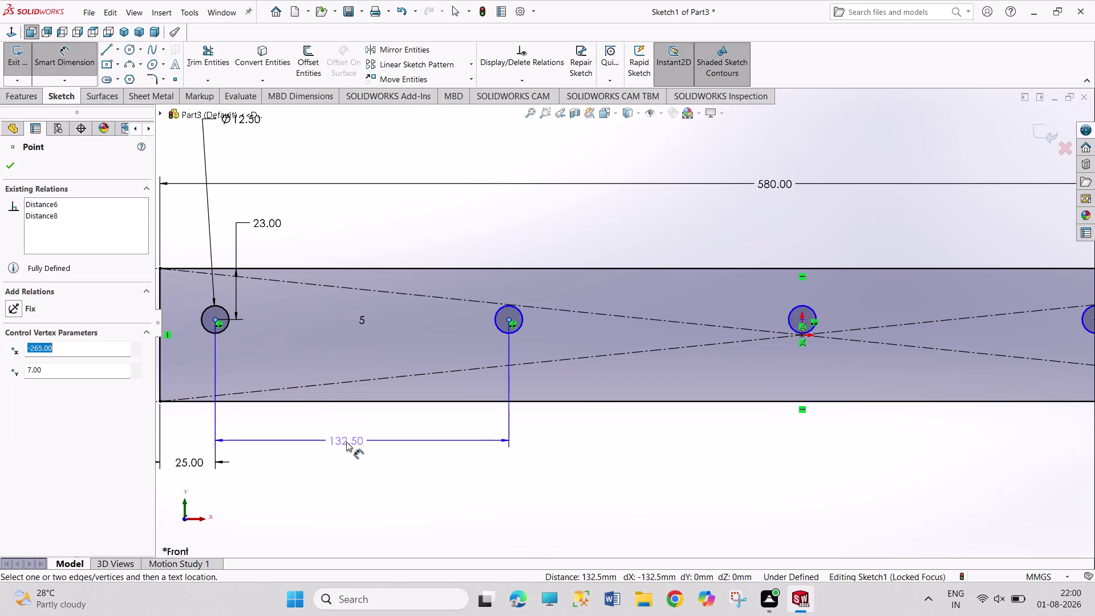
click(346, 442)
right_click(377, 507)
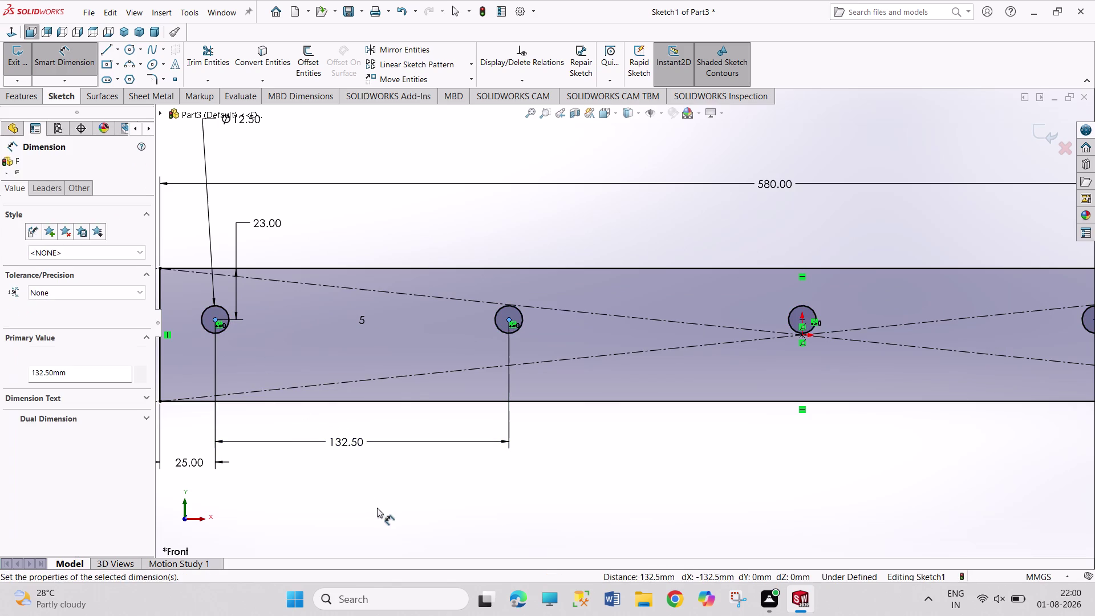
click(297, 430)
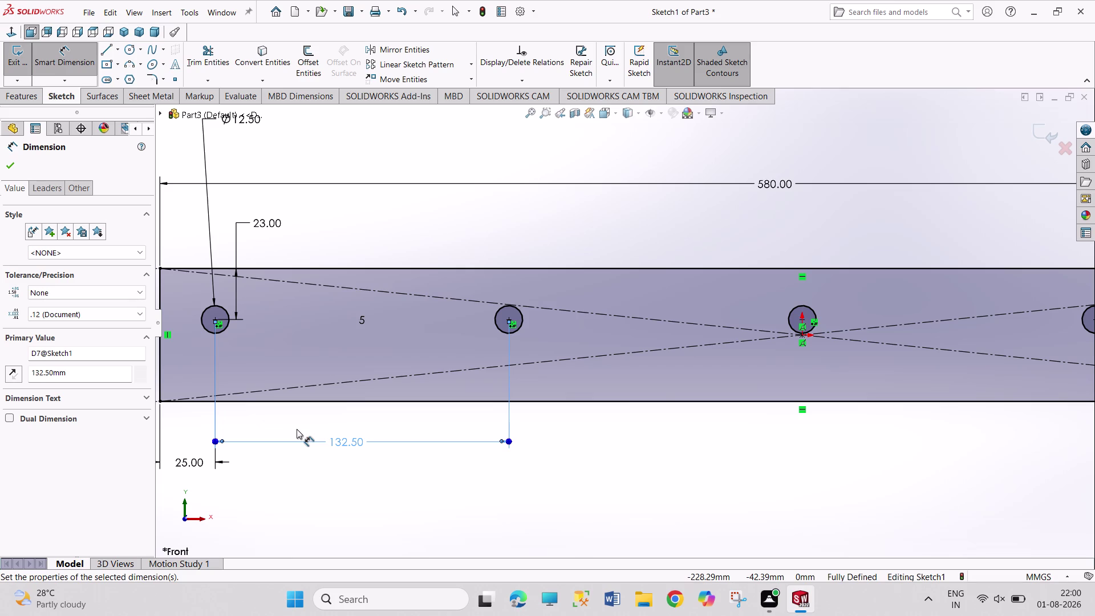
click(24, 57)
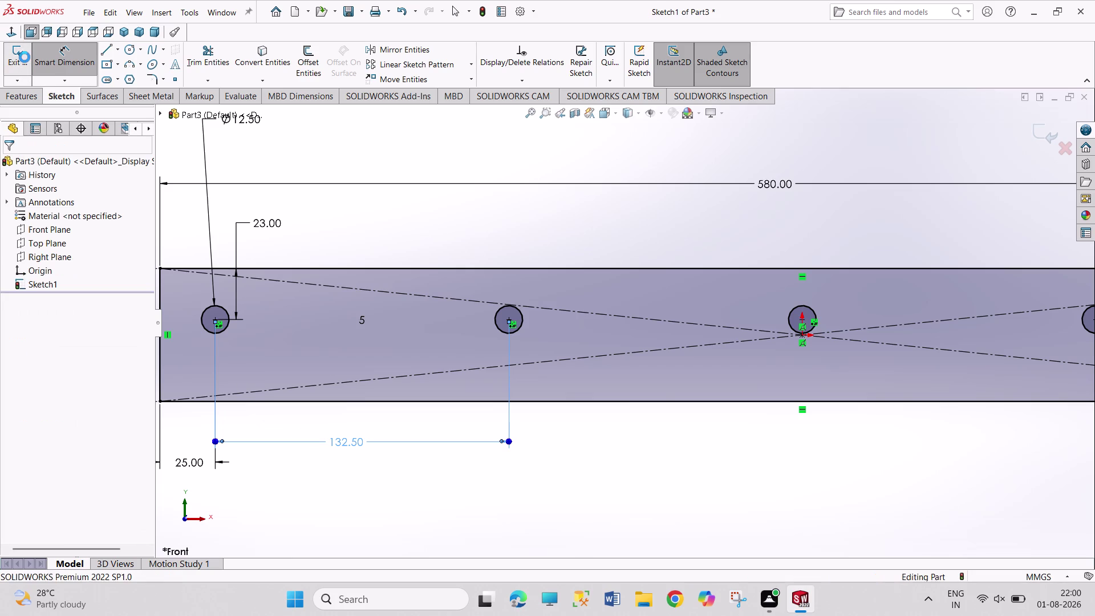
scroll(up, 3)
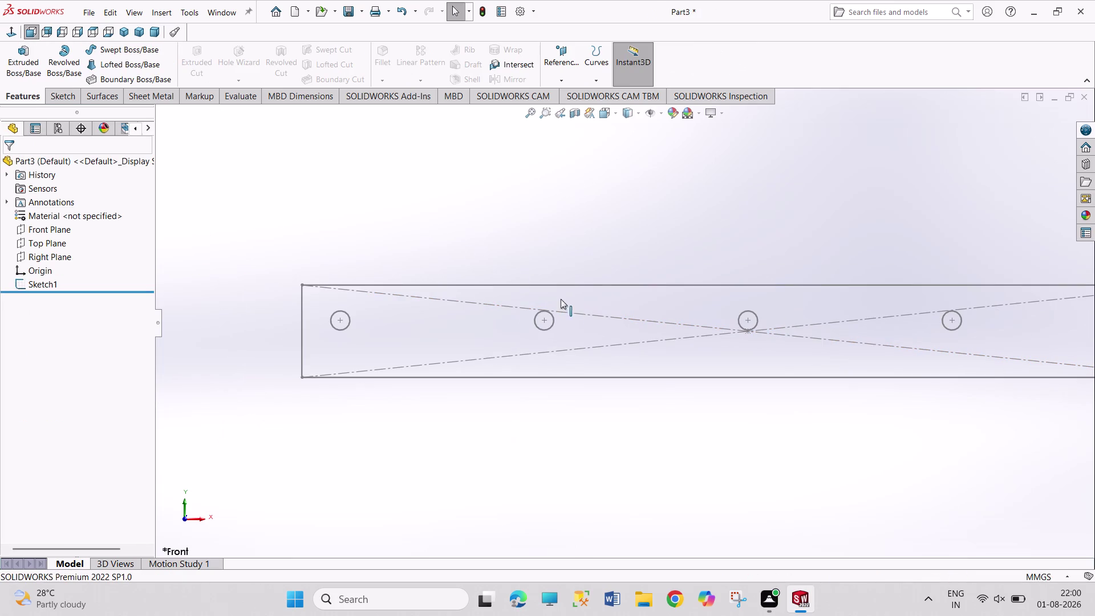
Start Boss-Extrude with the bar outline as the profile.
click(23, 66)
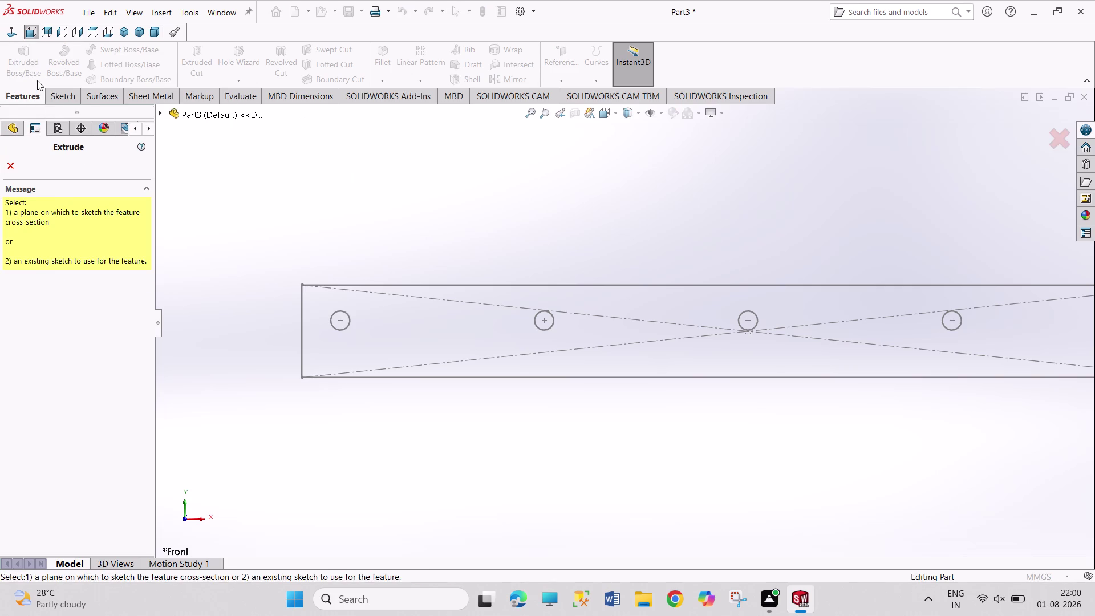
click(396, 377)
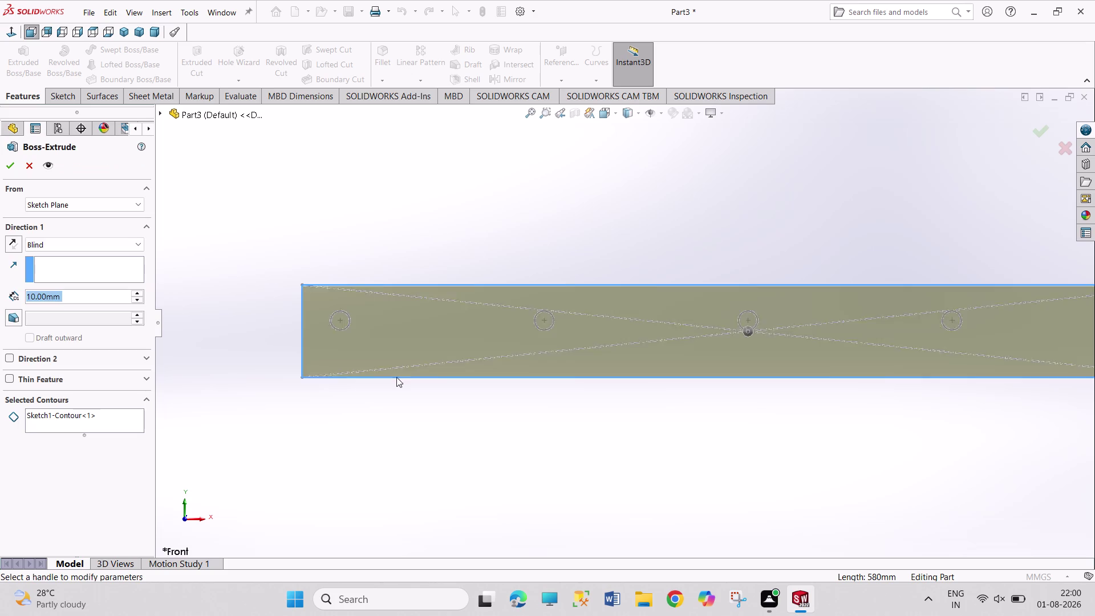
scroll(down, 3)
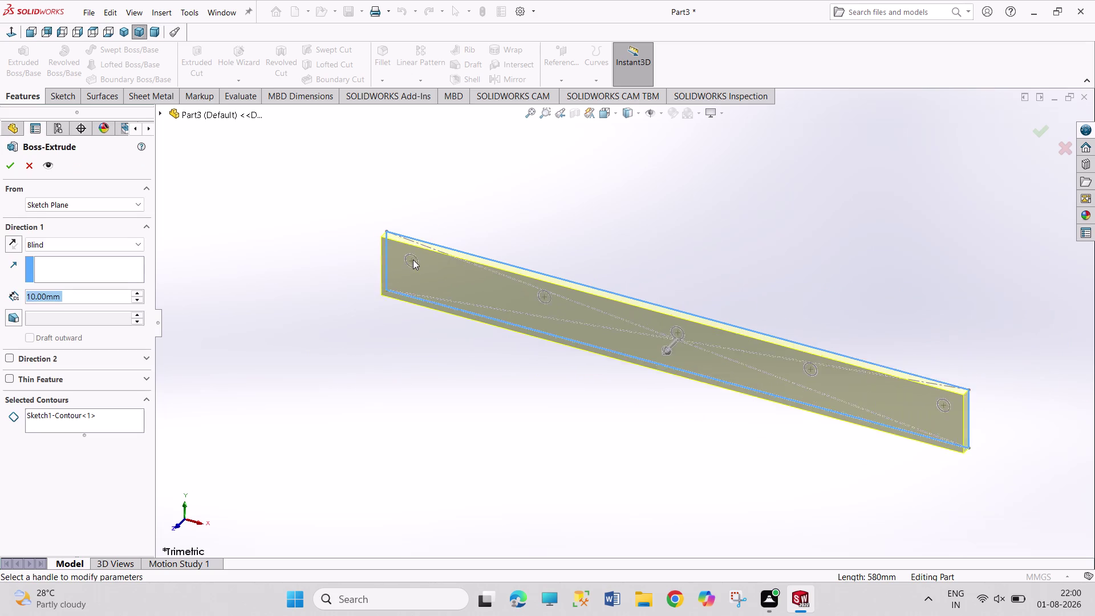
scroll(down, 3)
scroll(down, 3)
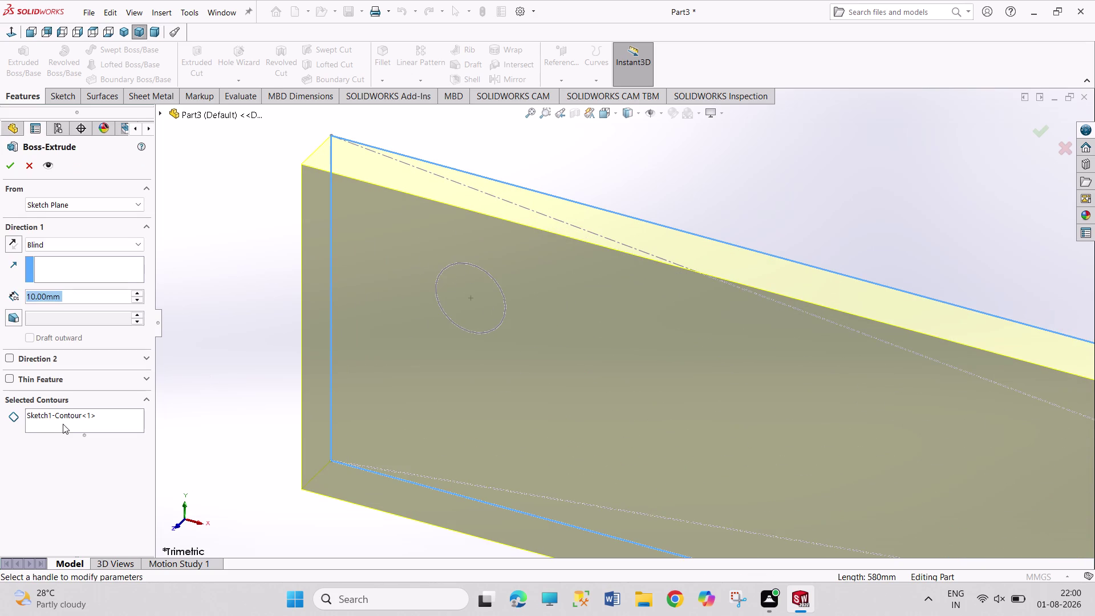
click(63, 423)
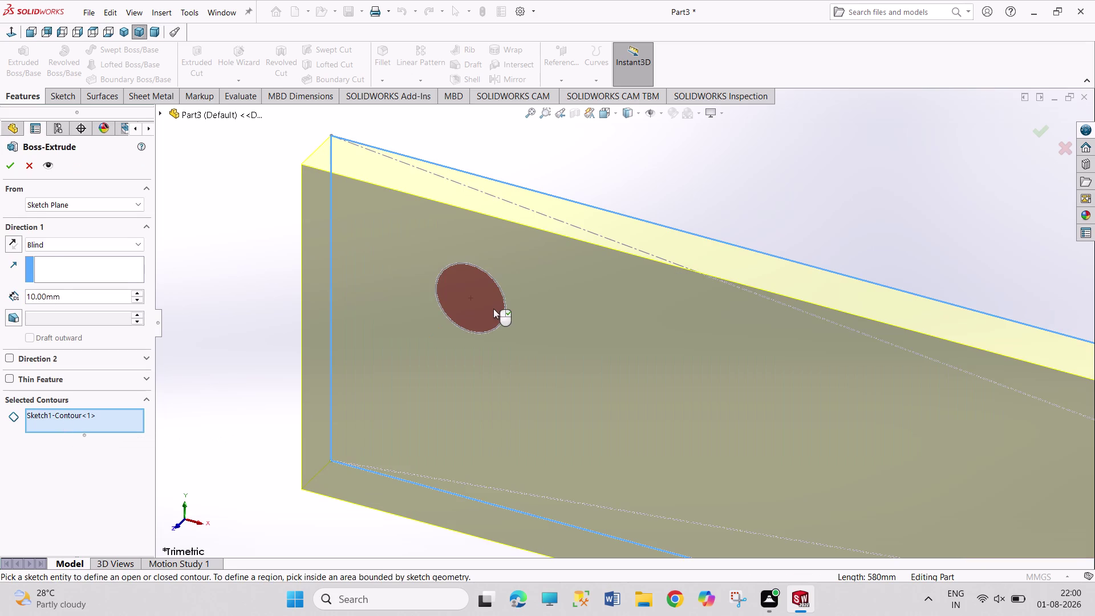
Add the regions around all five holes to the extrude profile.
click(493, 309)
scroll(up, 3)
scroll(up, 3)
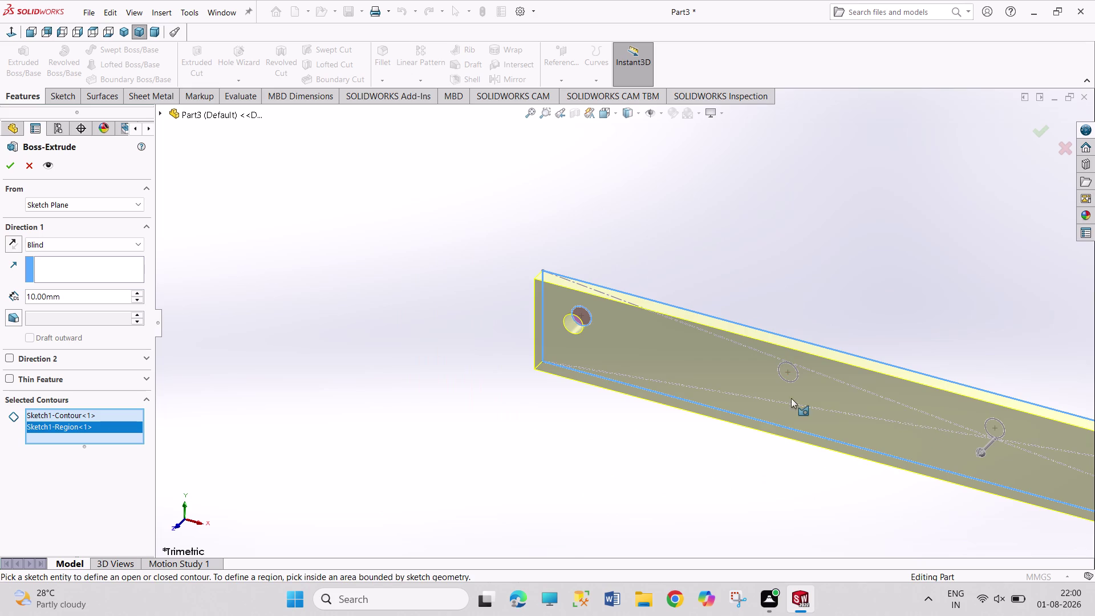
click(790, 377)
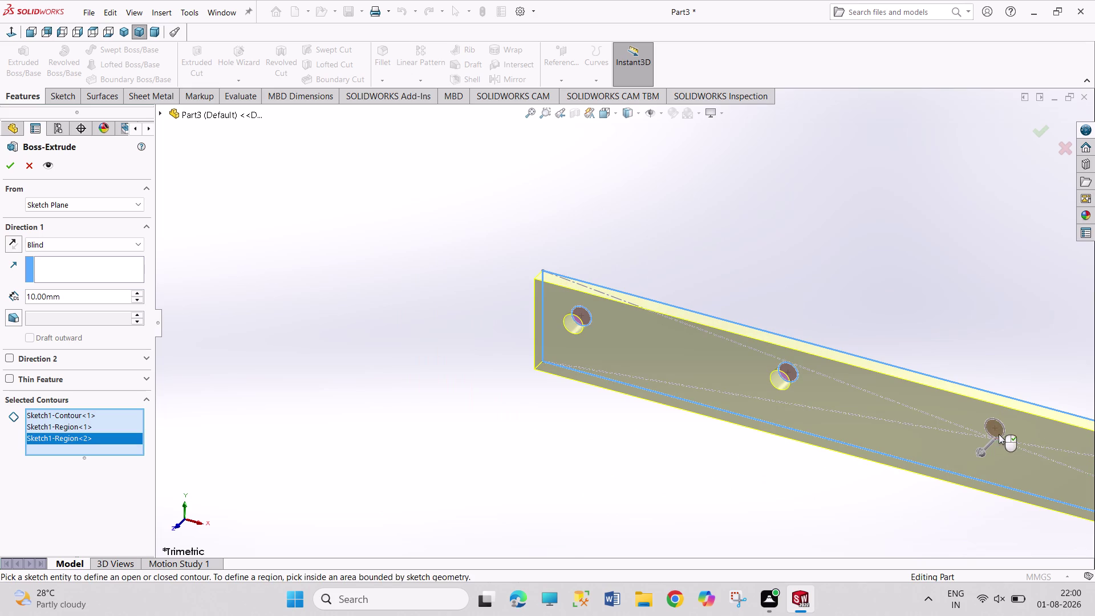
click(999, 432)
scroll(up, 3)
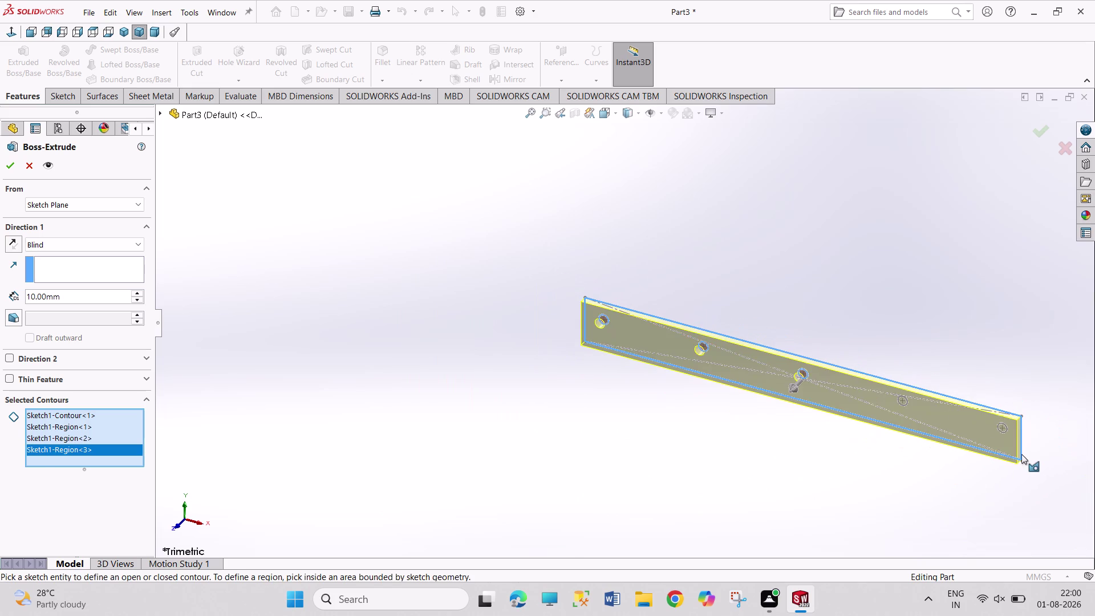
scroll(down, 3)
click(898, 369)
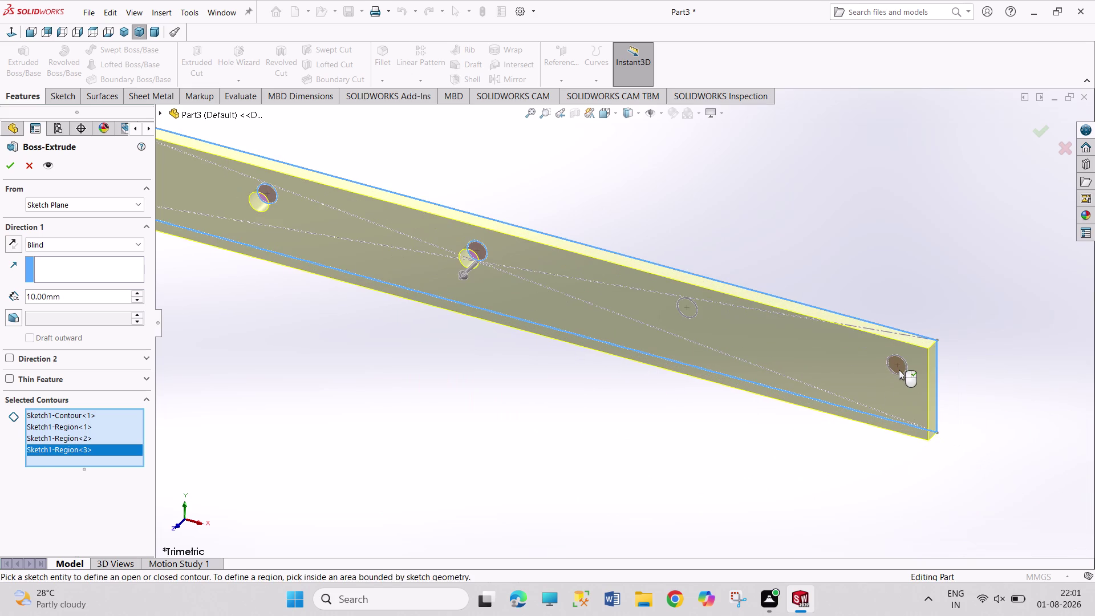
click(692, 312)
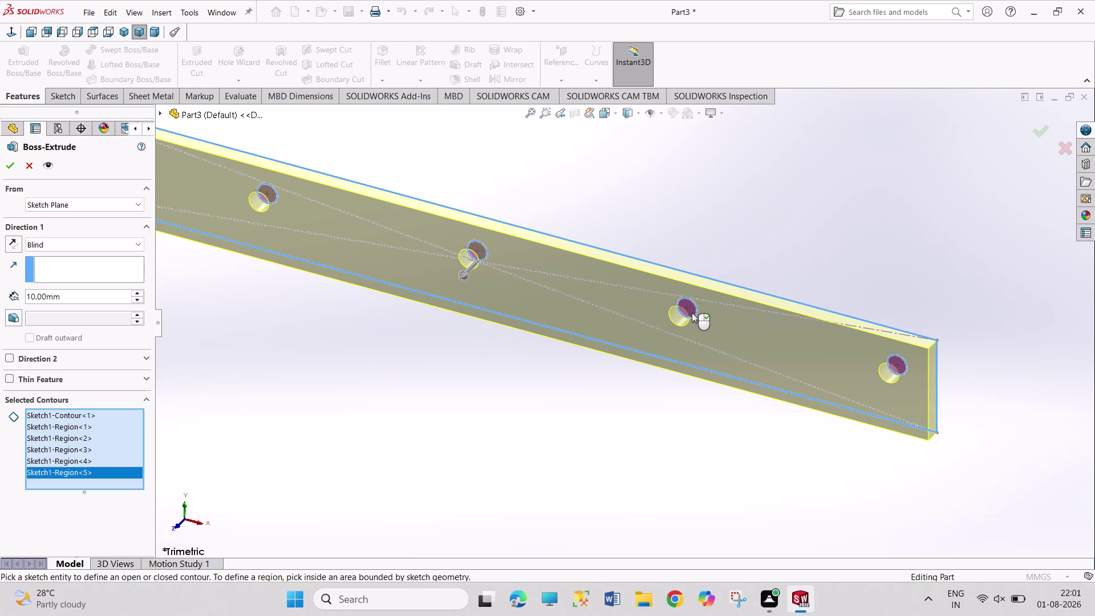
Set the Blind extrusion depth to 28 mm and accept Boss-Extrude1.
drag(46, 298, 25, 305)
drag(26, 305, 0, 304)
text(25)
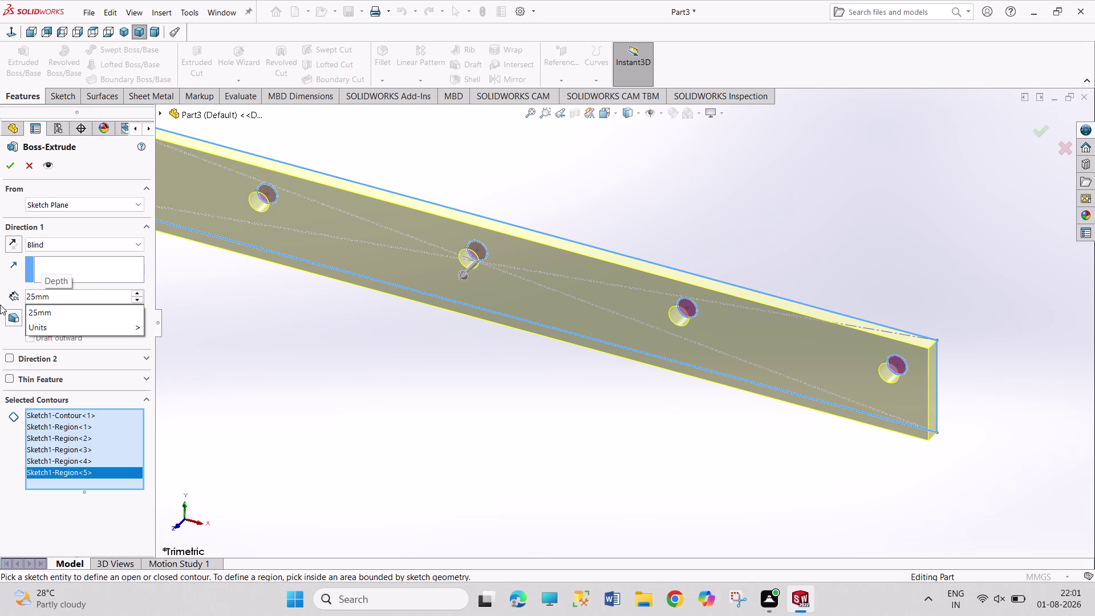
key(BackSpace)
key(8)
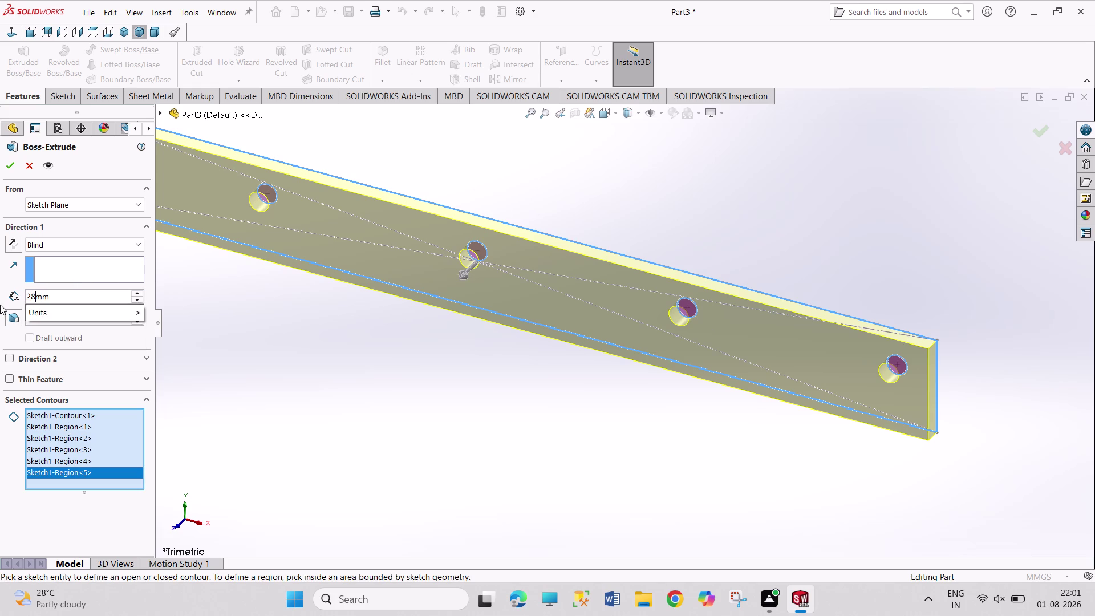
key(Return)
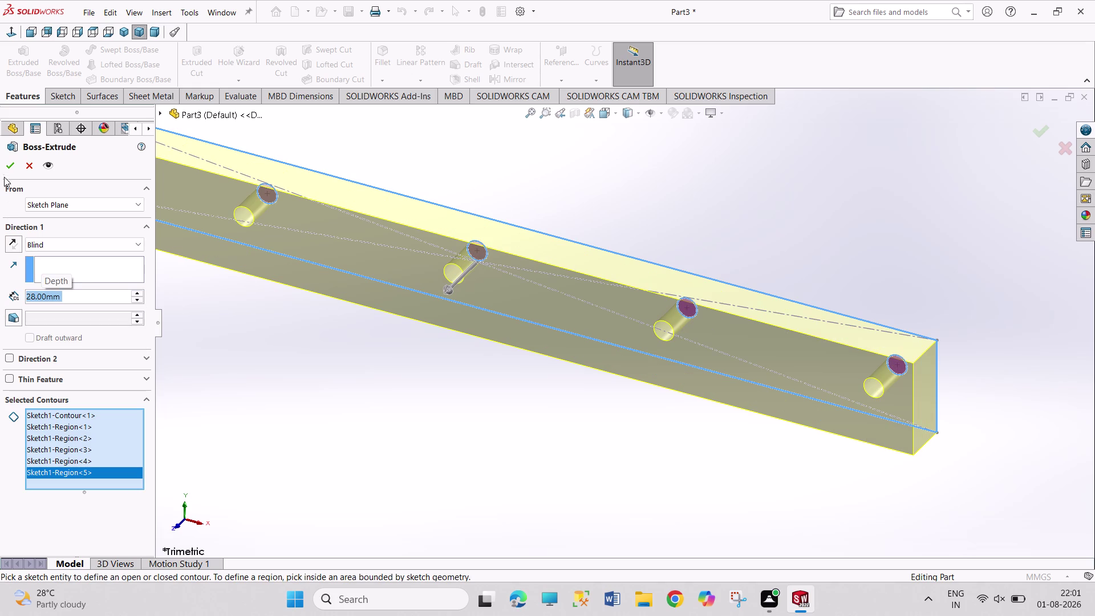
click(7, 169)
click(364, 405)
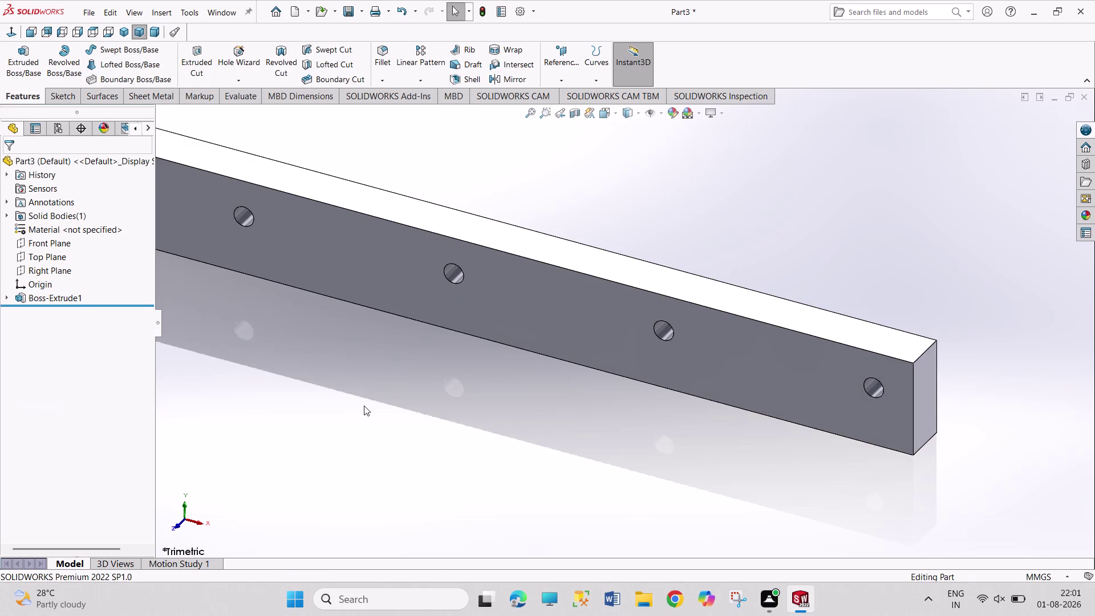
scroll(up, 3)
scroll(down, 3)
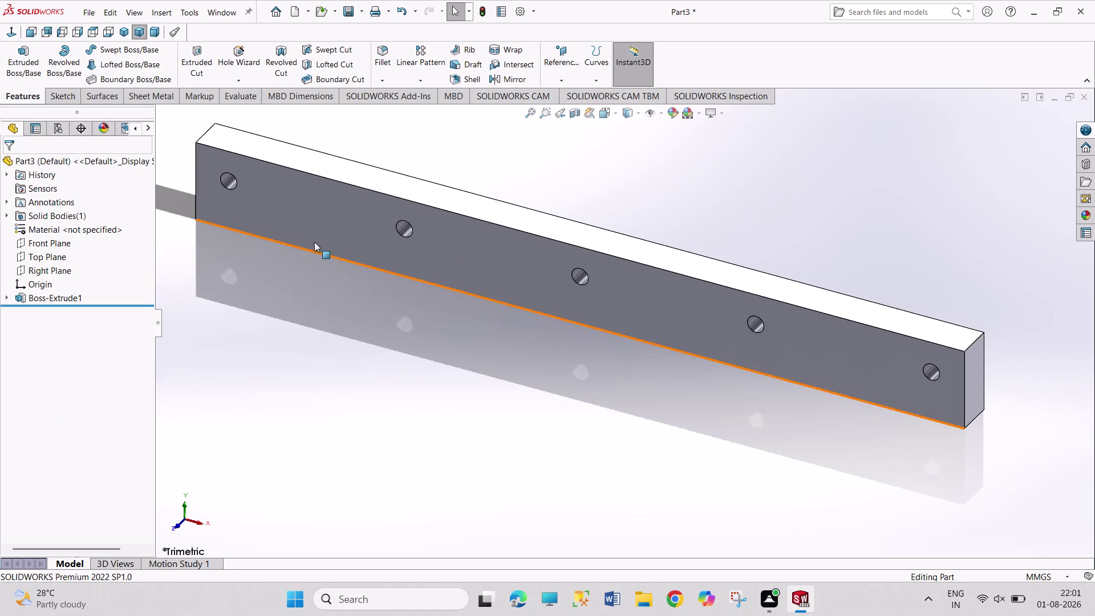
Orbit to the bar's holed face and select its long lower edge.
middle_drag(315, 323, 357, 216)
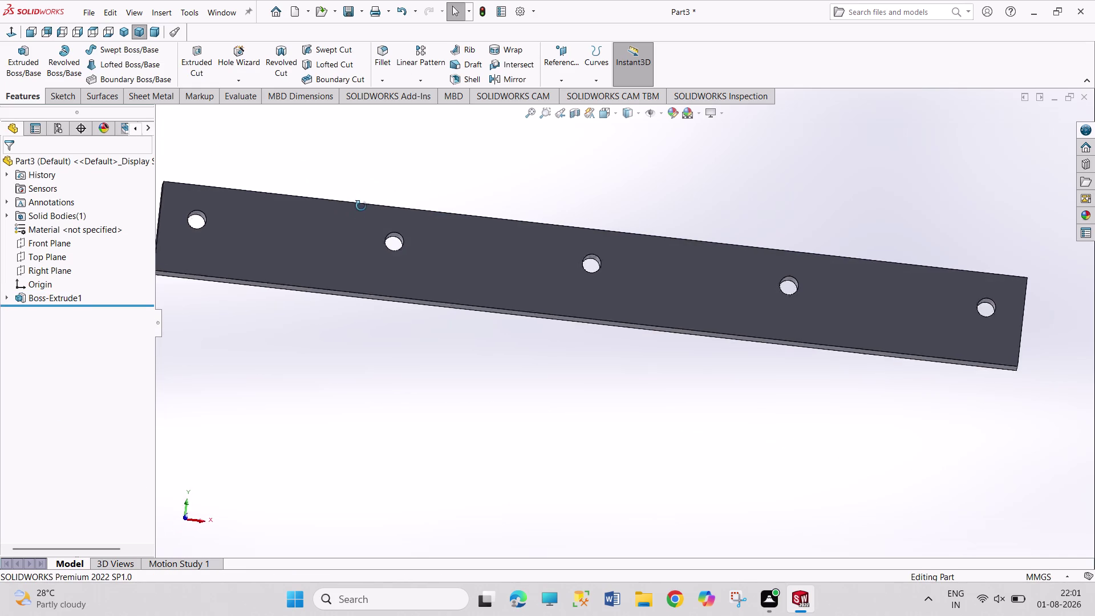
middle_drag(357, 216, 363, 202)
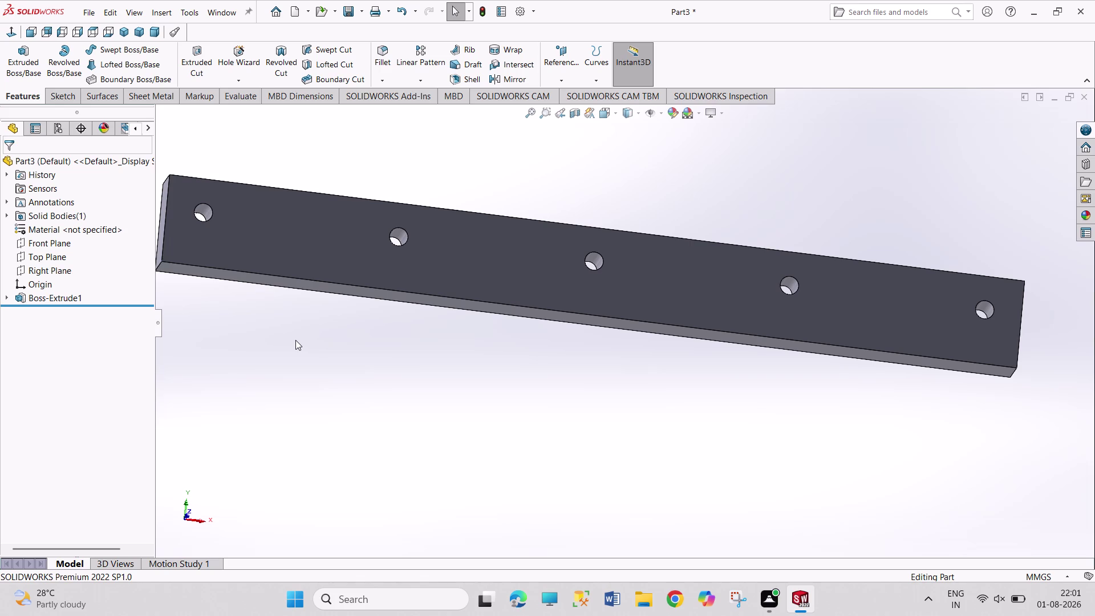
click(283, 276)
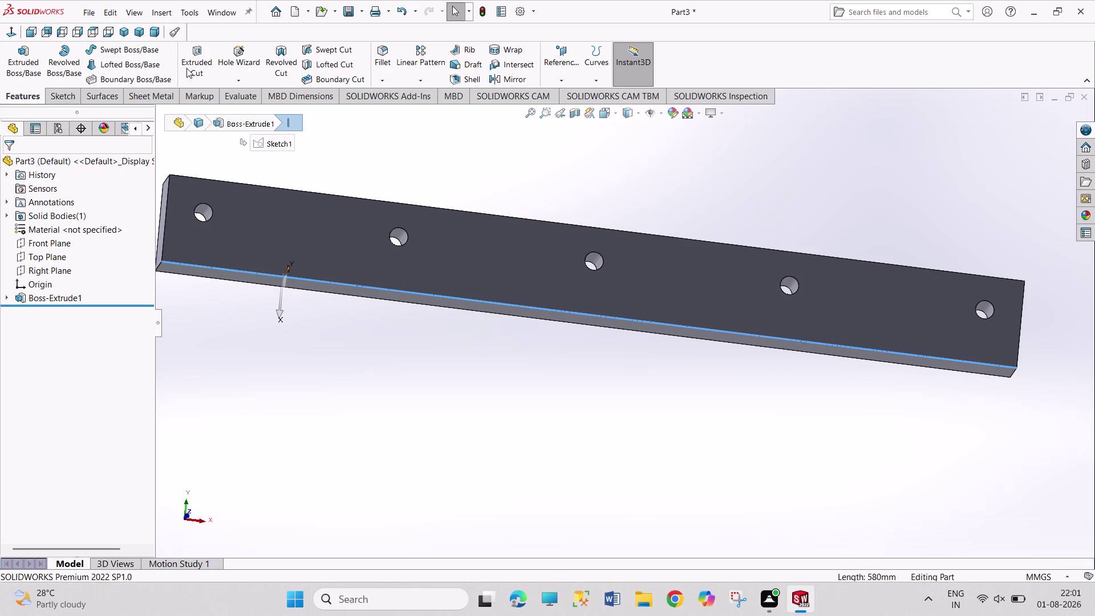
click(384, 58)
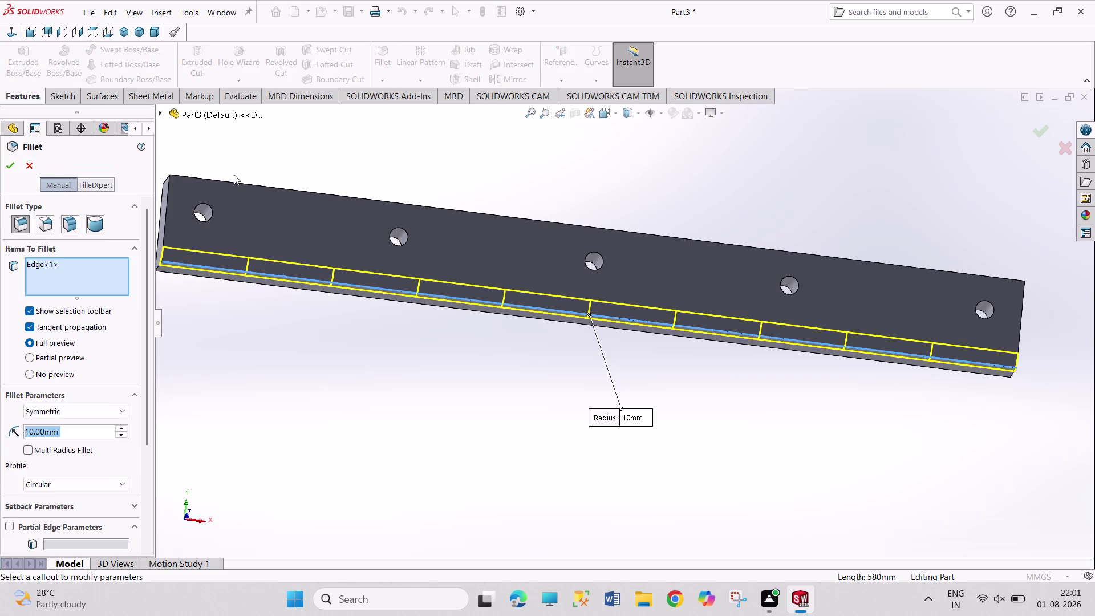
Set the fillet radius to 5 mm and accept Fillet1.
key(5)
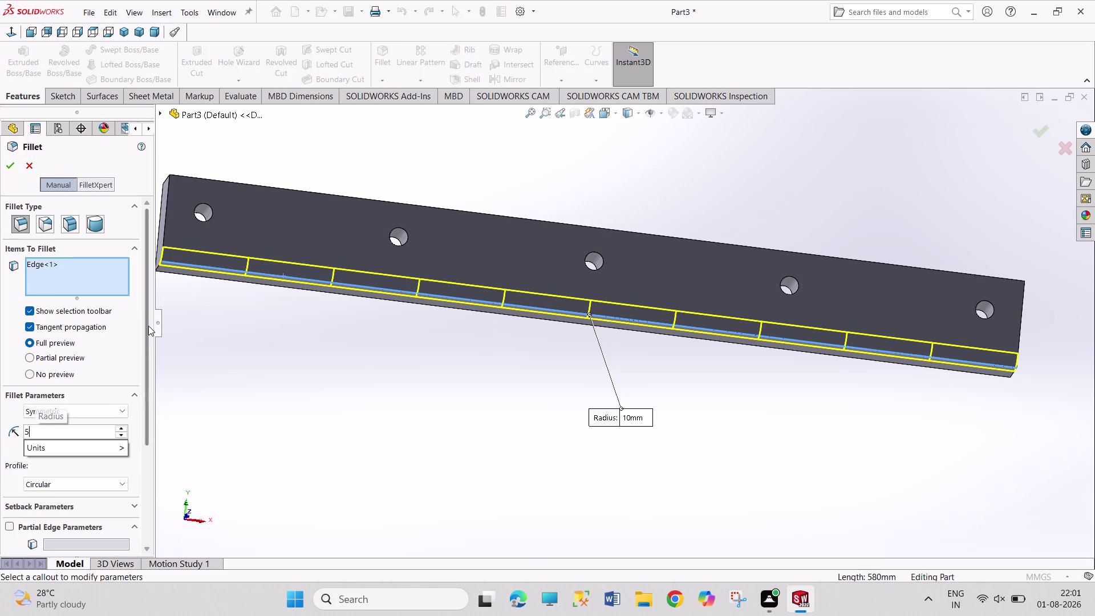
key(Return)
click(1, 165)
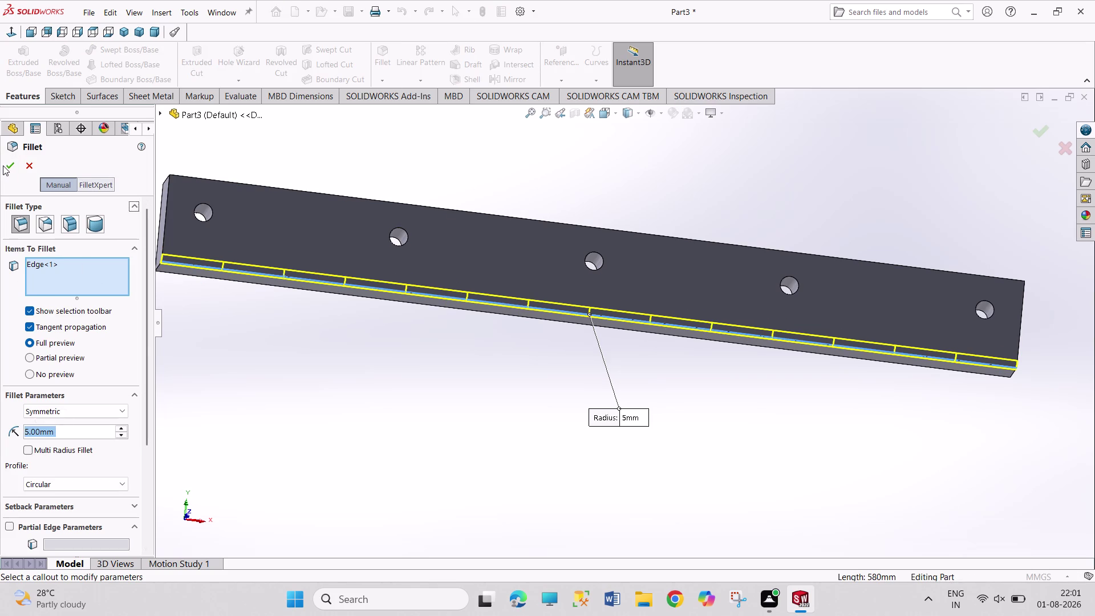
click(7, 168)
click(246, 391)
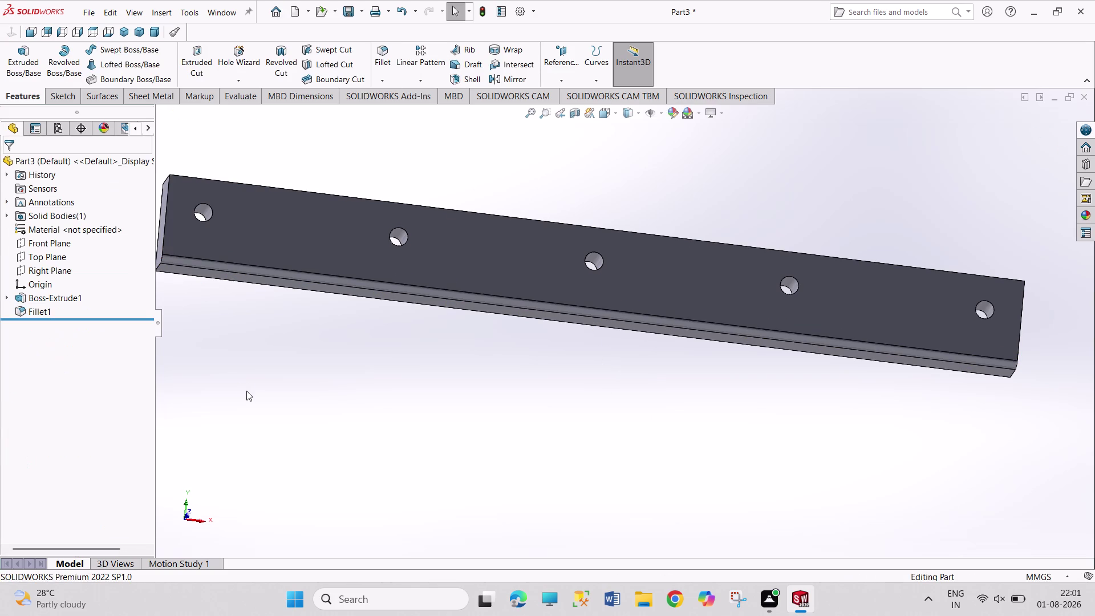
Orbit the bar and select another long edge to chamfer.
middle_drag(354, 411, 356, 392)
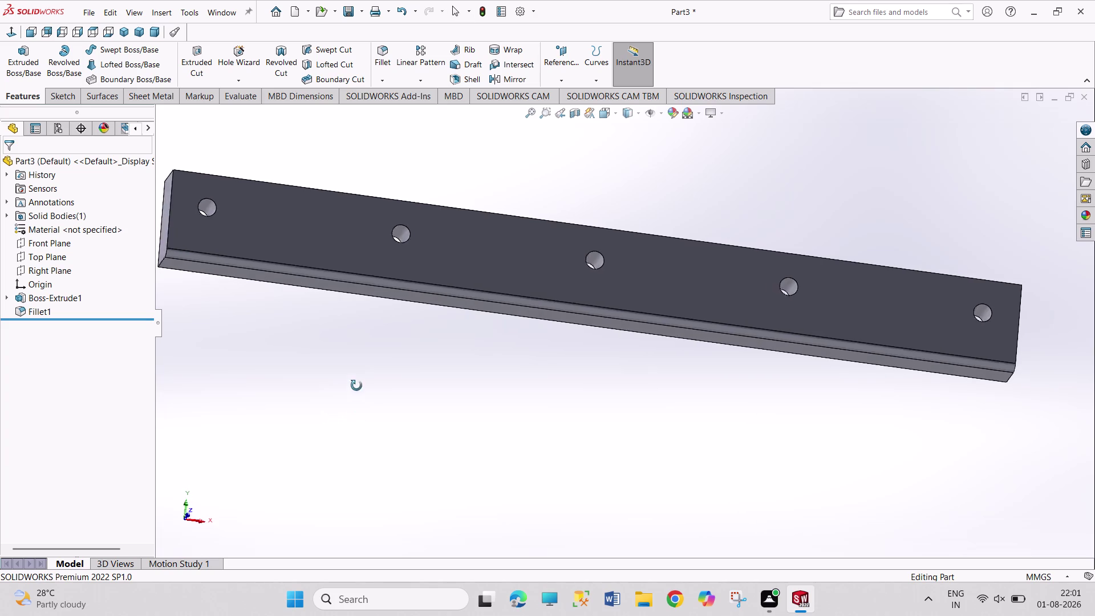
middle_drag(356, 392, 409, 212)
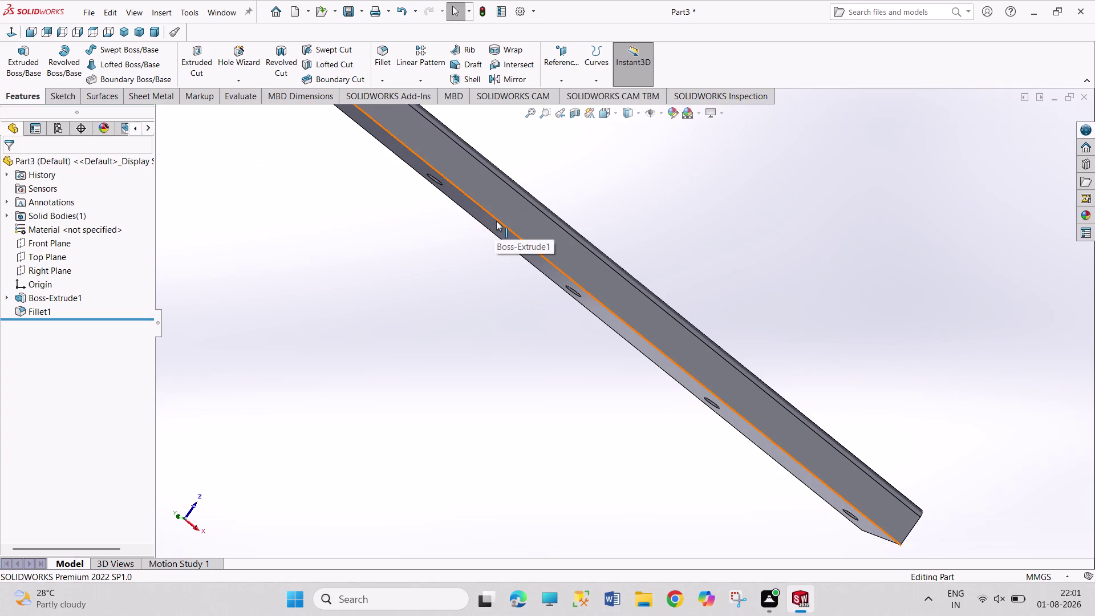
click(496, 221)
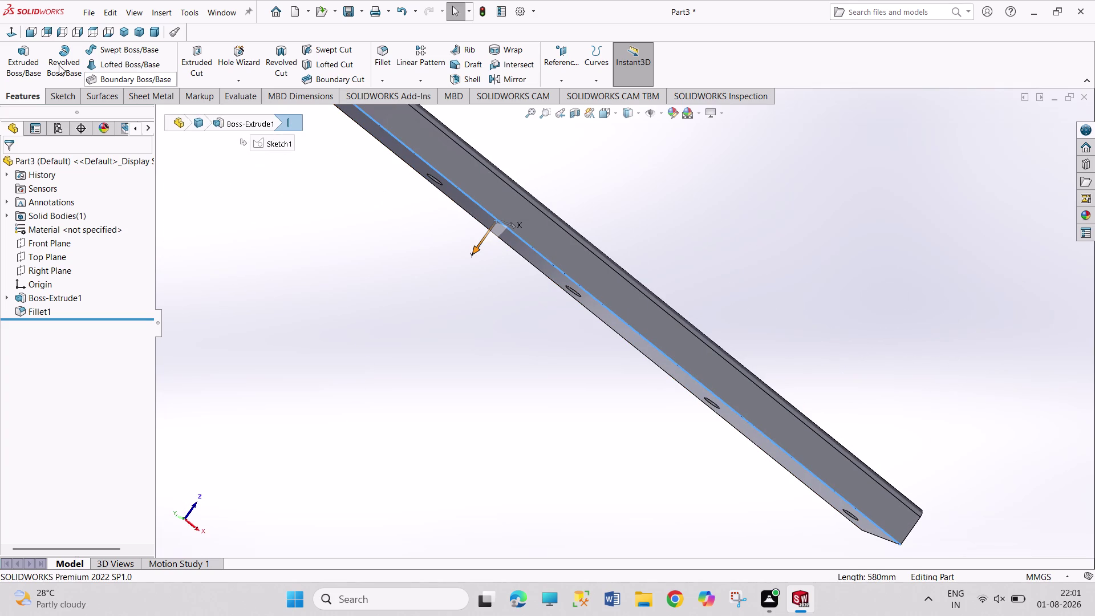
Chamfer the selected edge 10 mm at 45°, then orbit to inspect it.
click(380, 78)
click(379, 81)
click(390, 111)
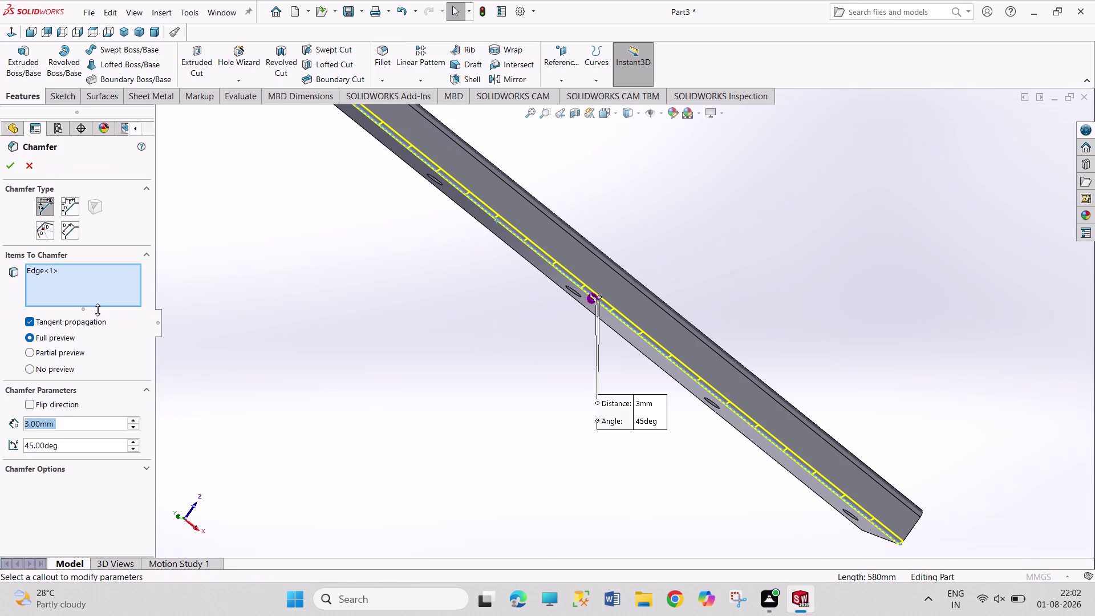
text(10)
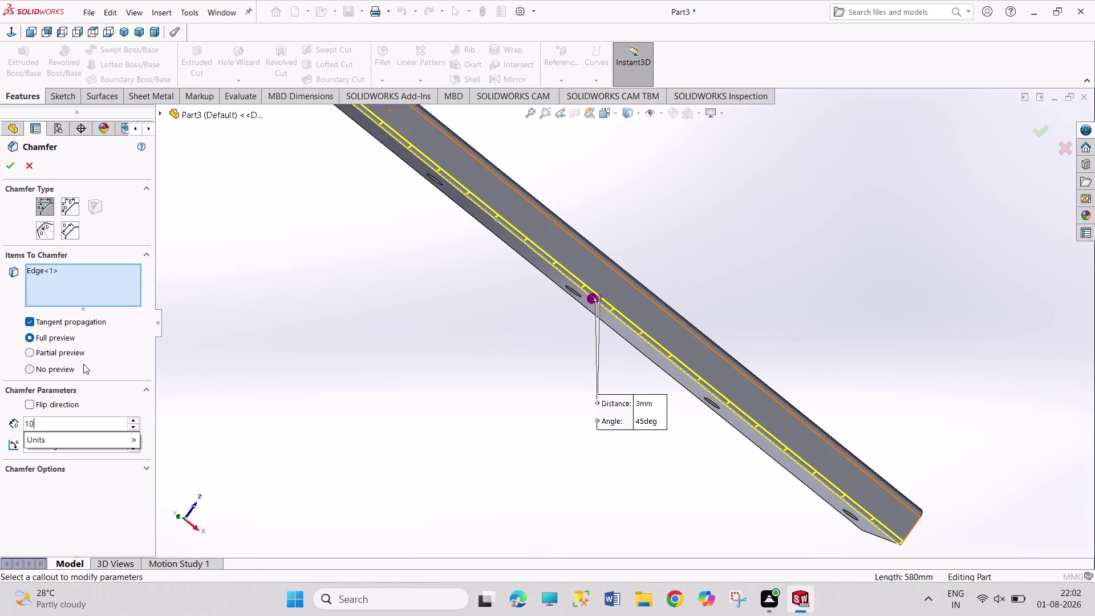
key(Return)
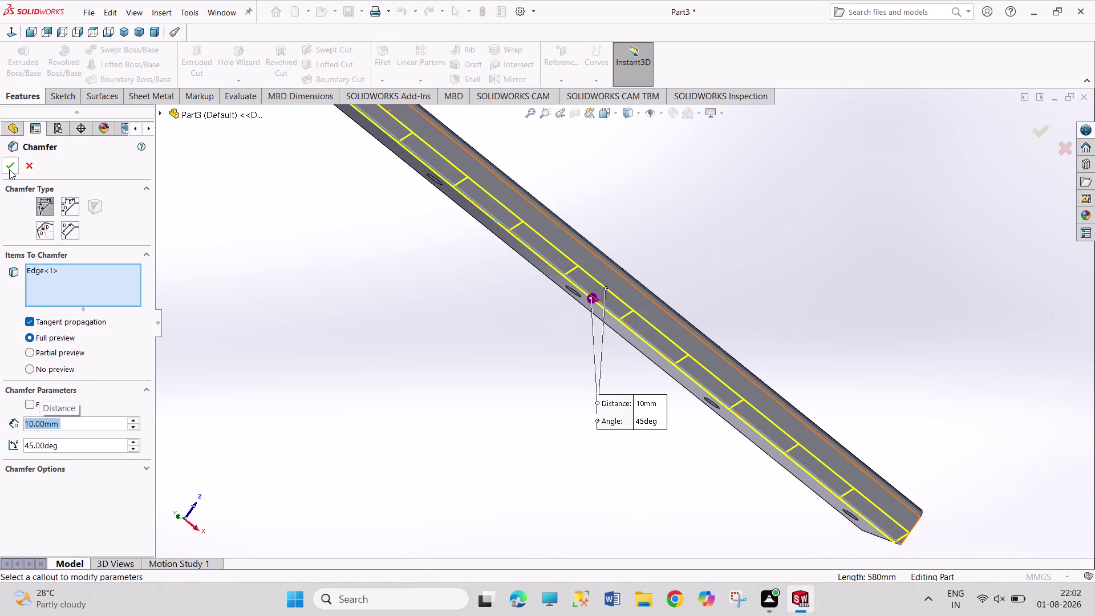
click(9, 169)
click(342, 360)
middle_drag(350, 279, 359, 258)
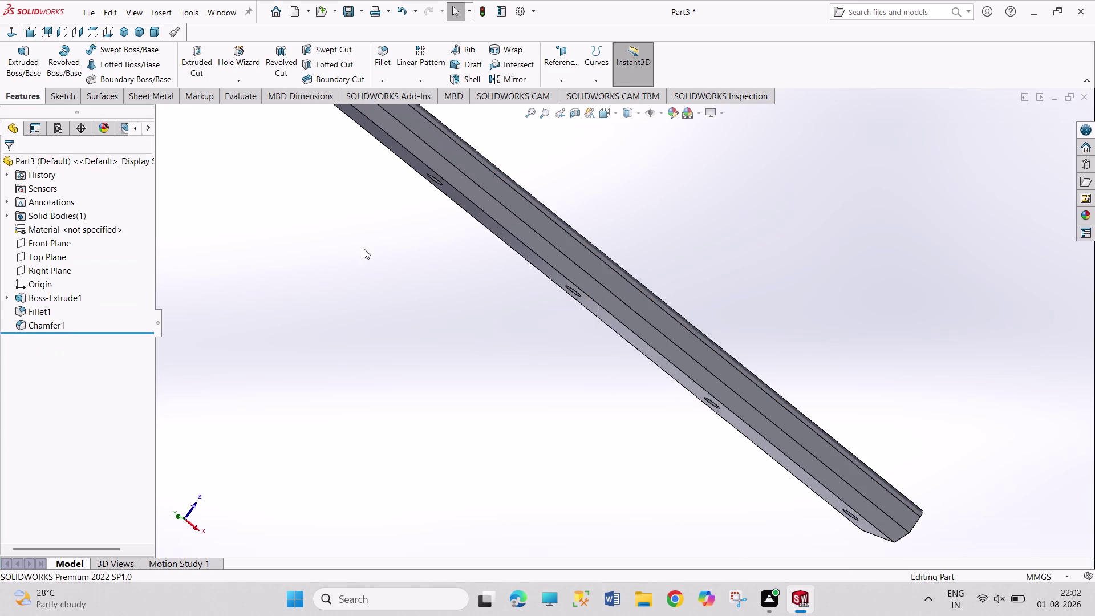
middle_drag(358, 259, 391, 195)
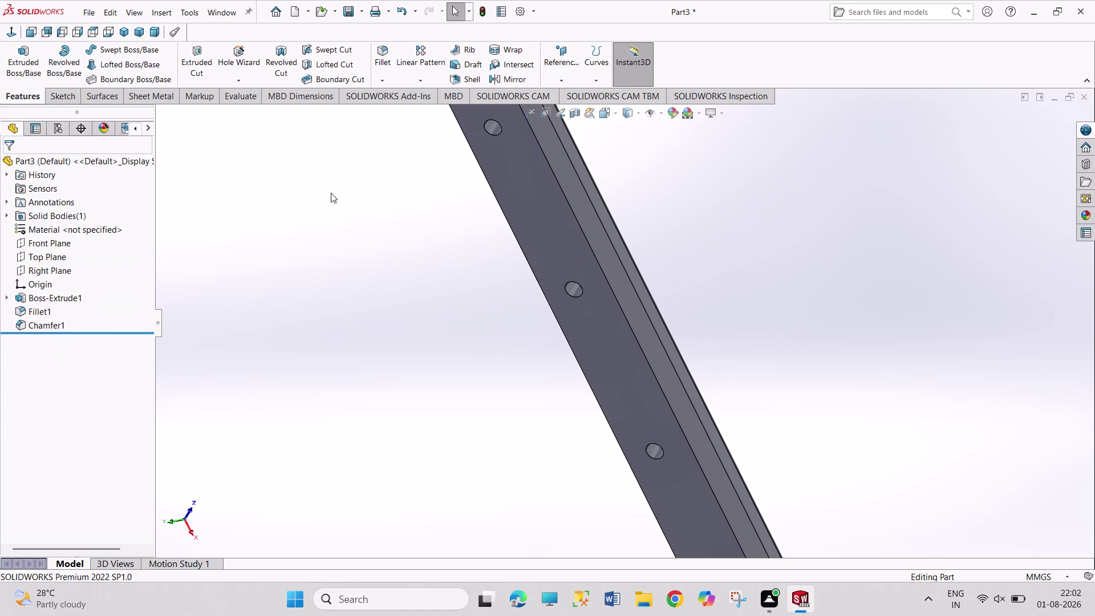
middle_drag(322, 162, 356, 298)
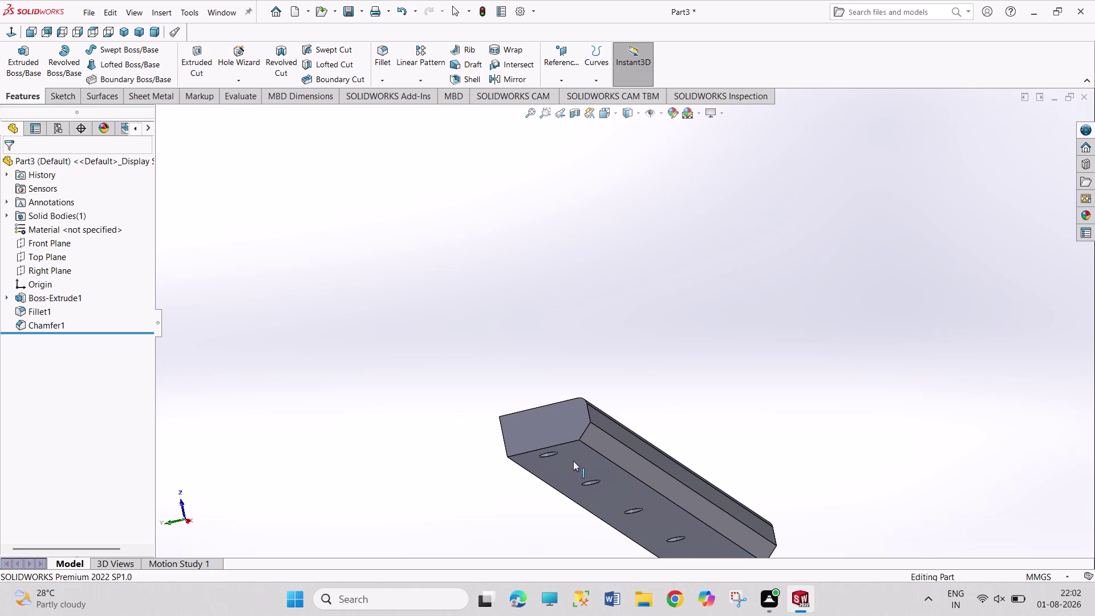
middle_drag(466, 365, 485, 396)
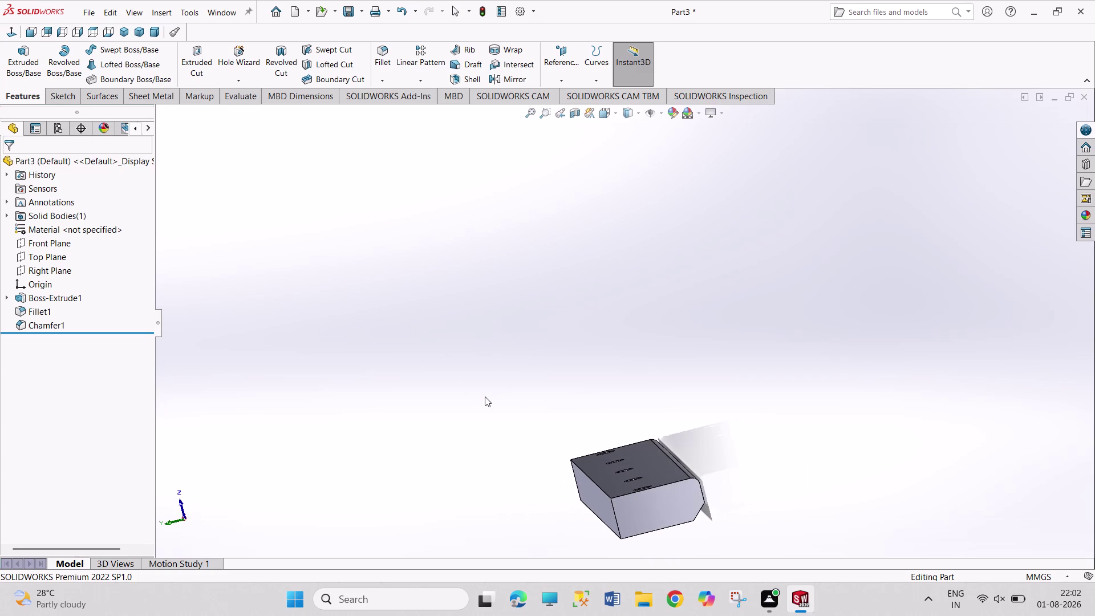